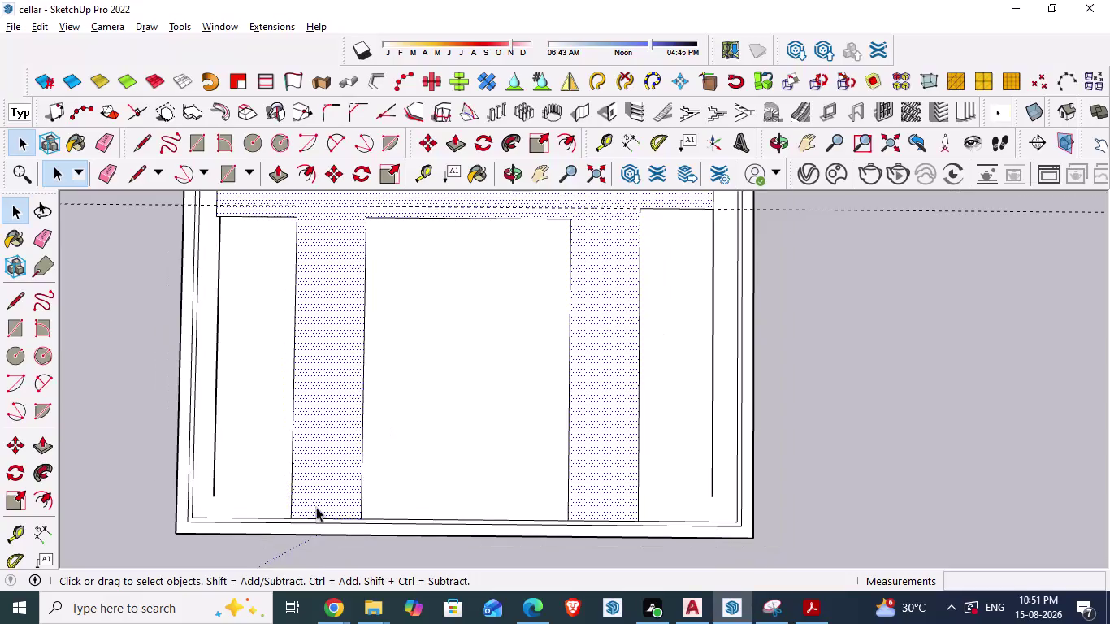
Place a guide 2'3" above the bottom wall edge of the left strip.
scroll(up, 3)
scroll(up, 3)
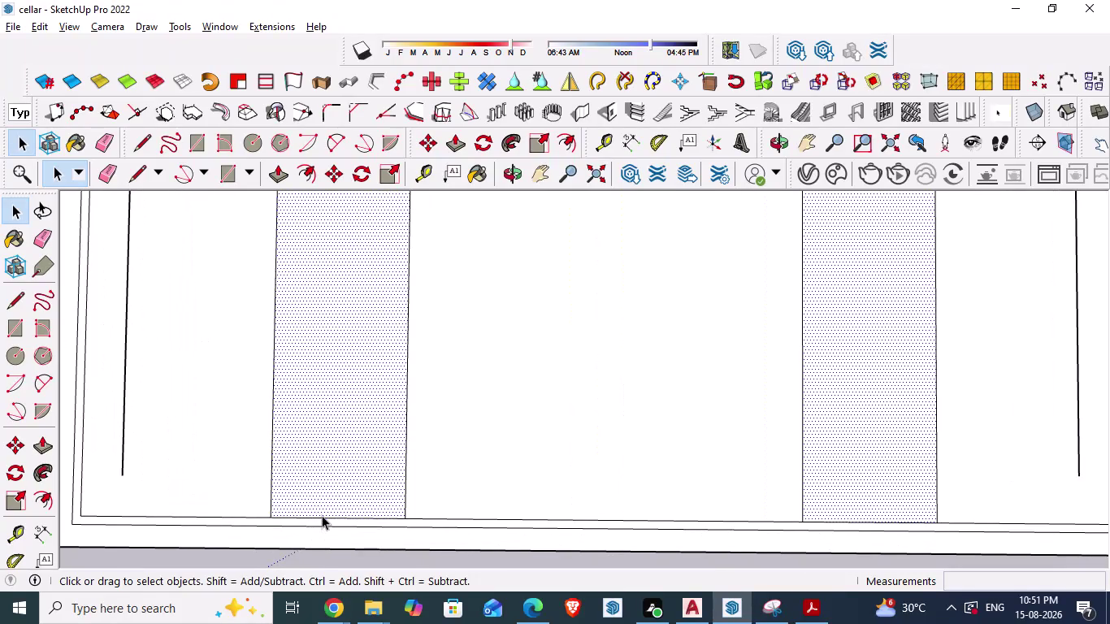
key(t)
click(322, 515)
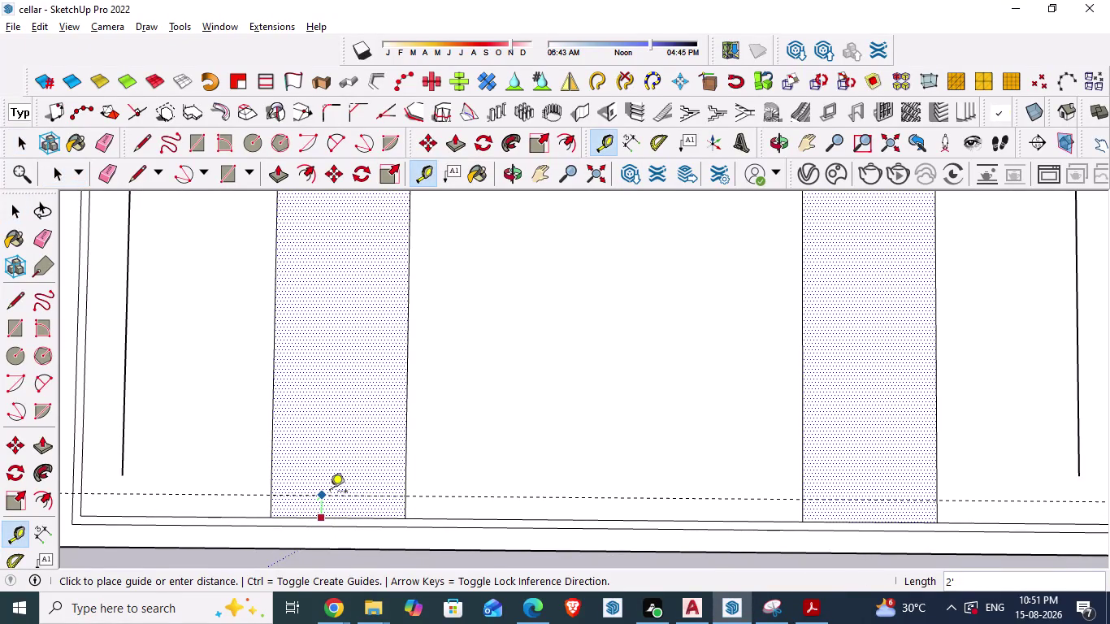
text(2'3)
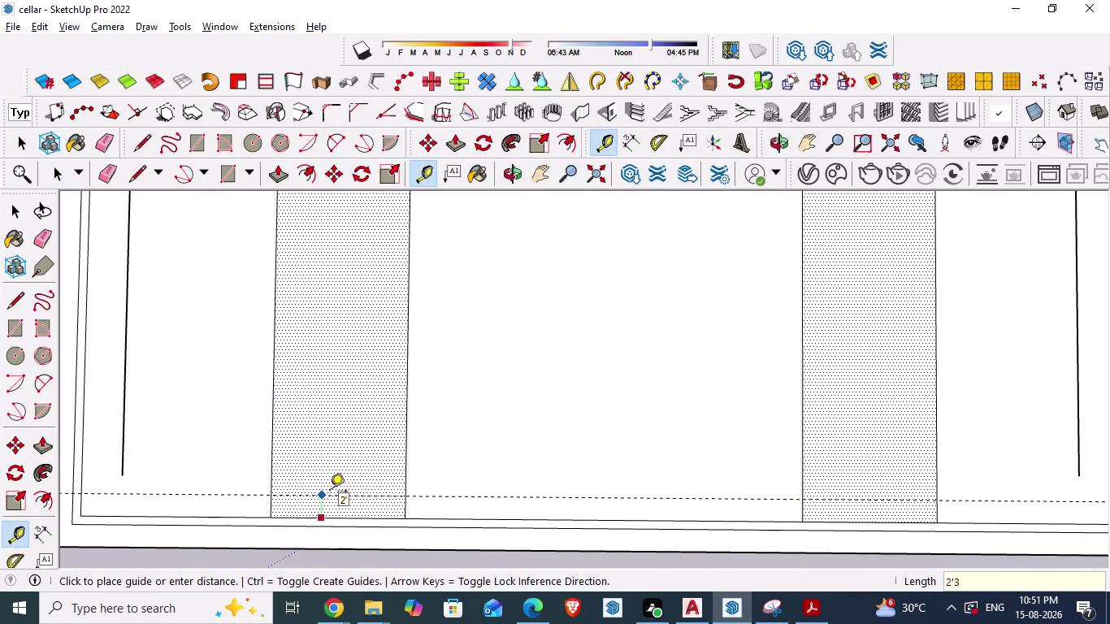
key(shift+quotedbl)
key(Return)
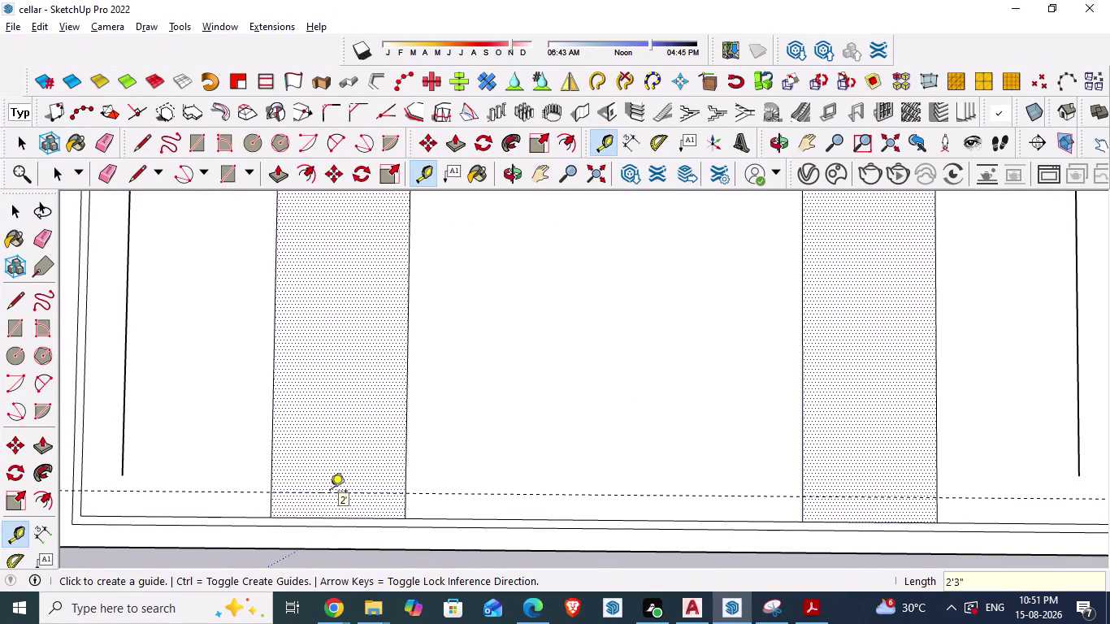
Draw a line across the strip where it meets the new guide.
key(Escape)
key(l)
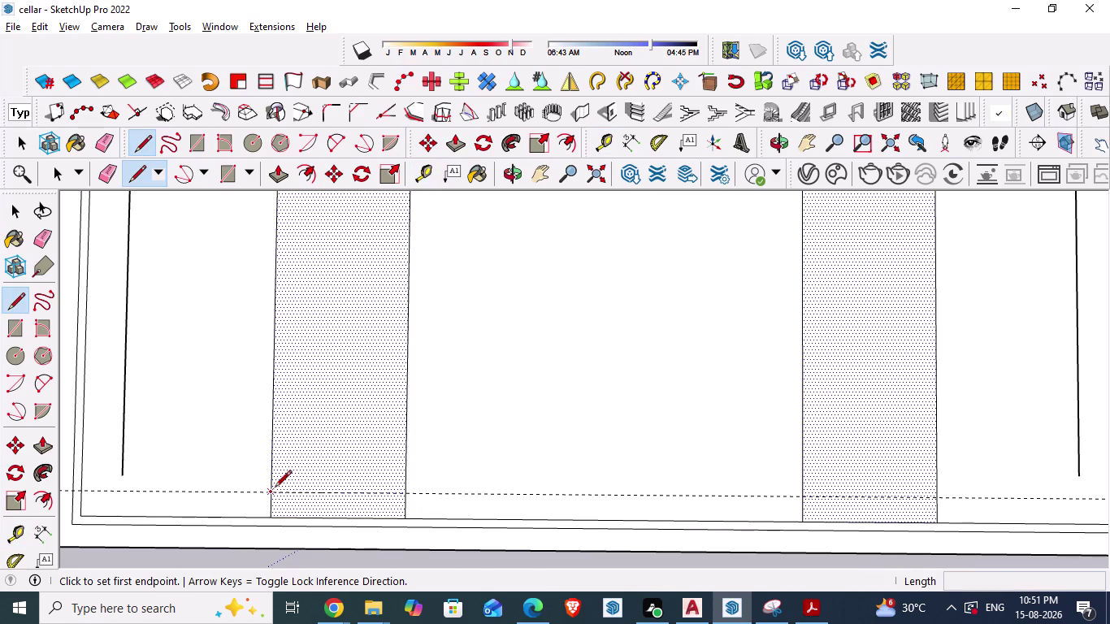
click(271, 490)
click(405, 492)
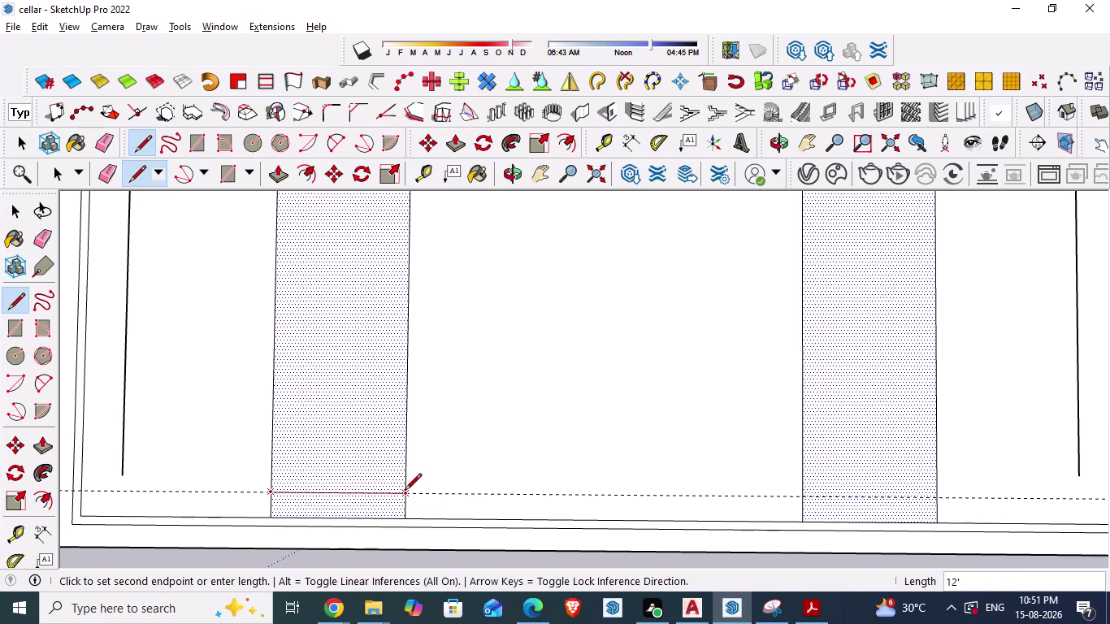
key(Escape)
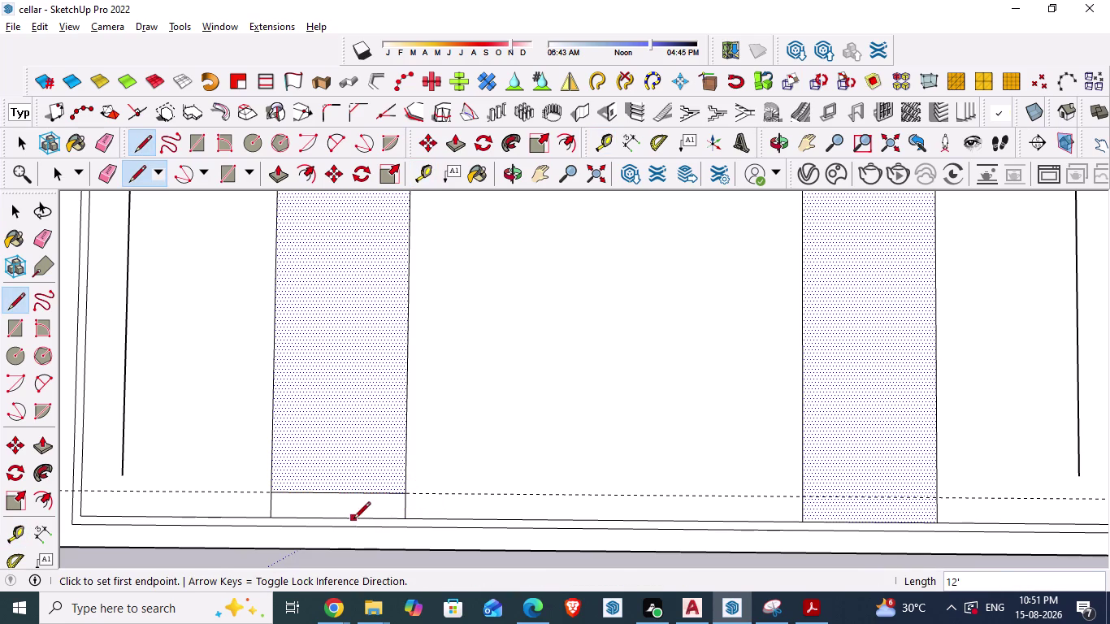
Delete the wall edge and the left and right stubs below the new line.
key(space)
click(350, 518)
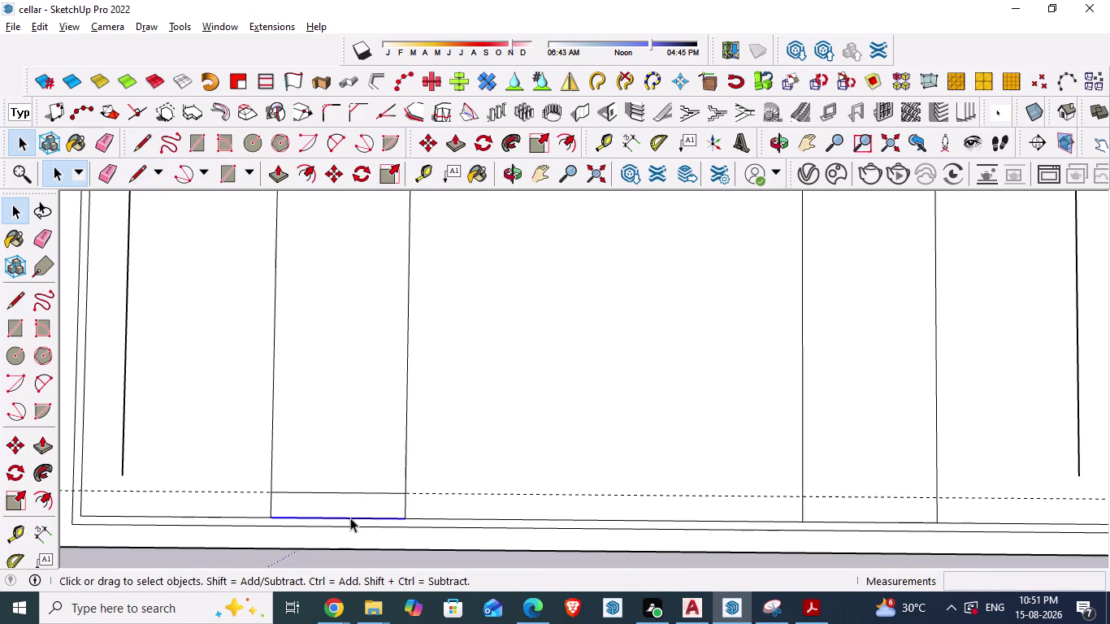
key(Delete)
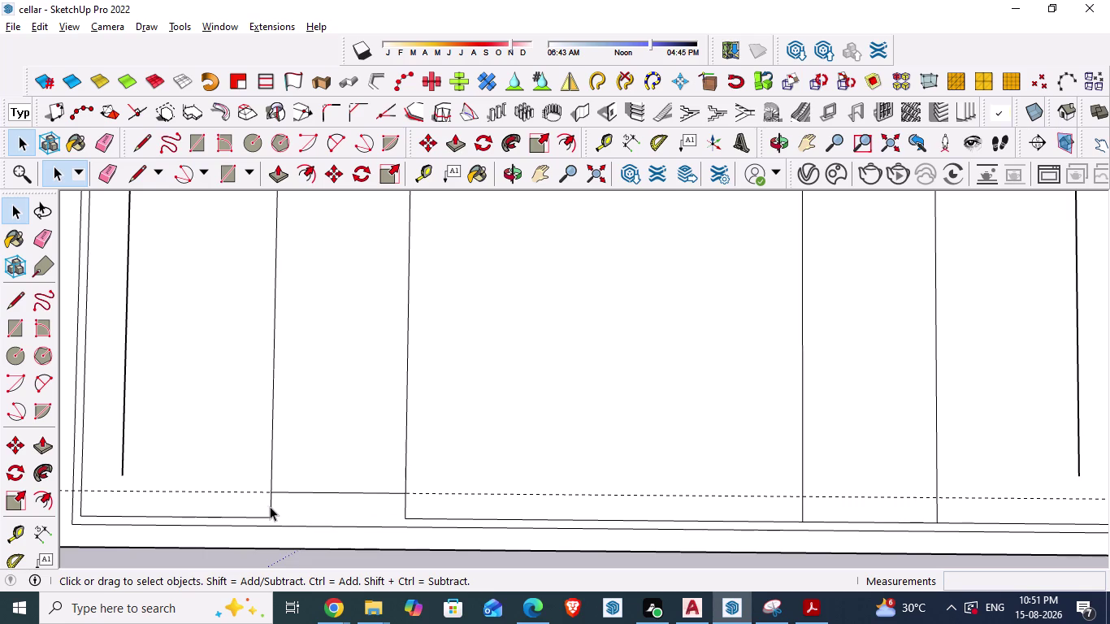
click(270, 506)
key(Delete)
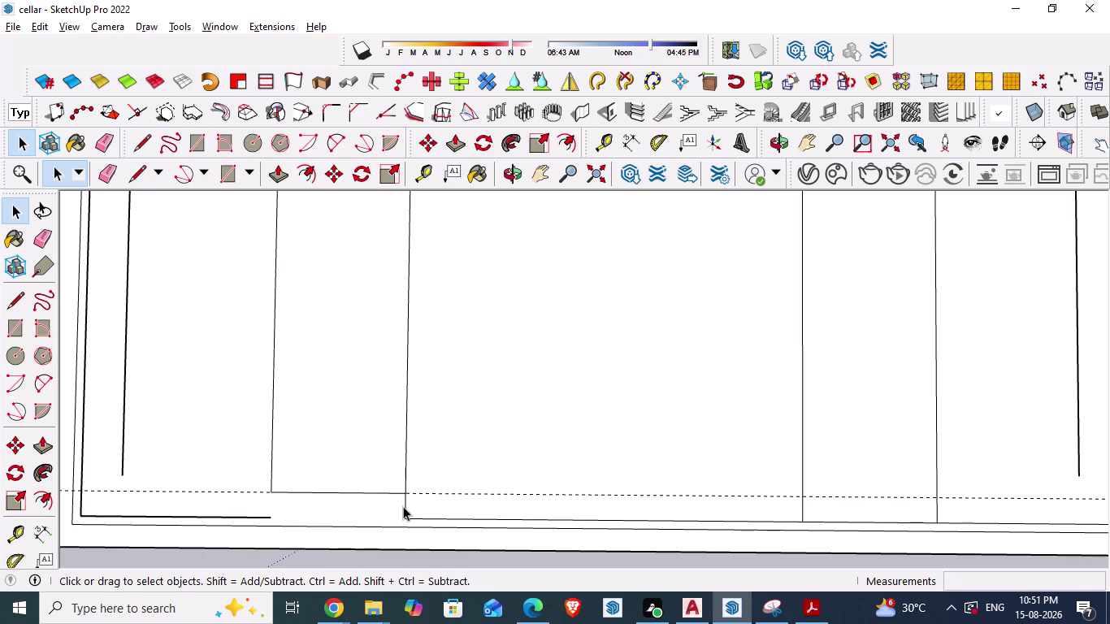
click(403, 505)
key(Delete)
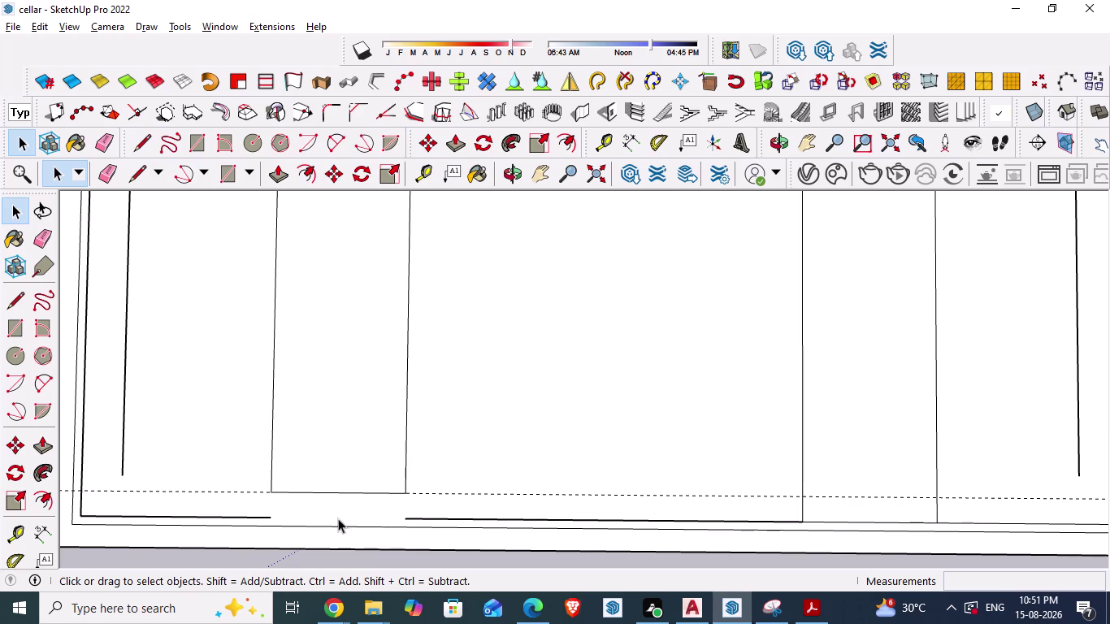
click(256, 516)
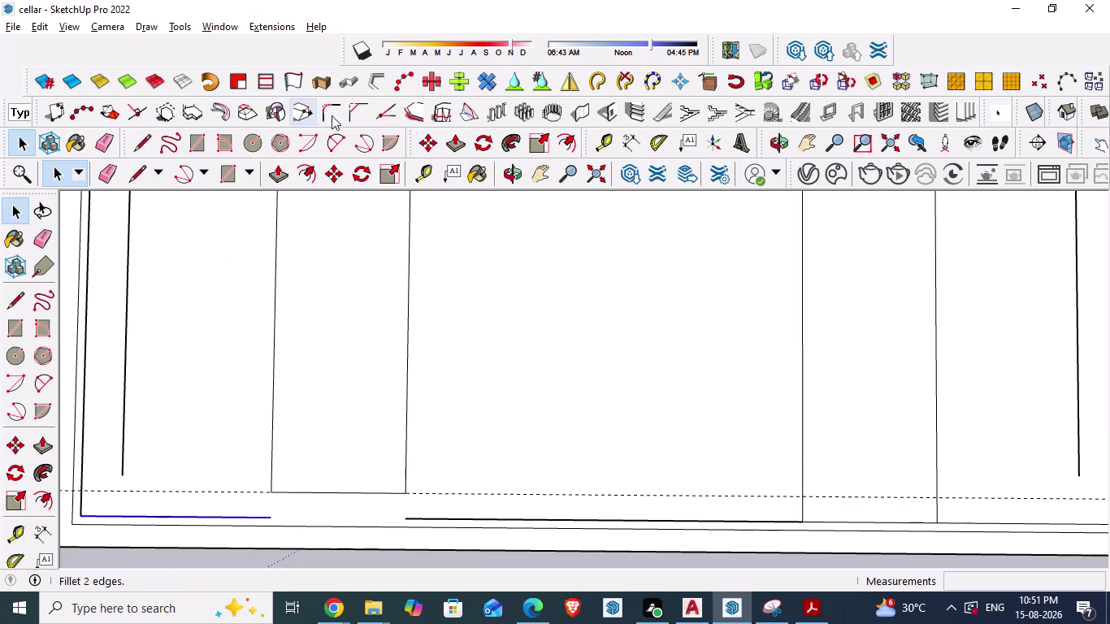
click(381, 109)
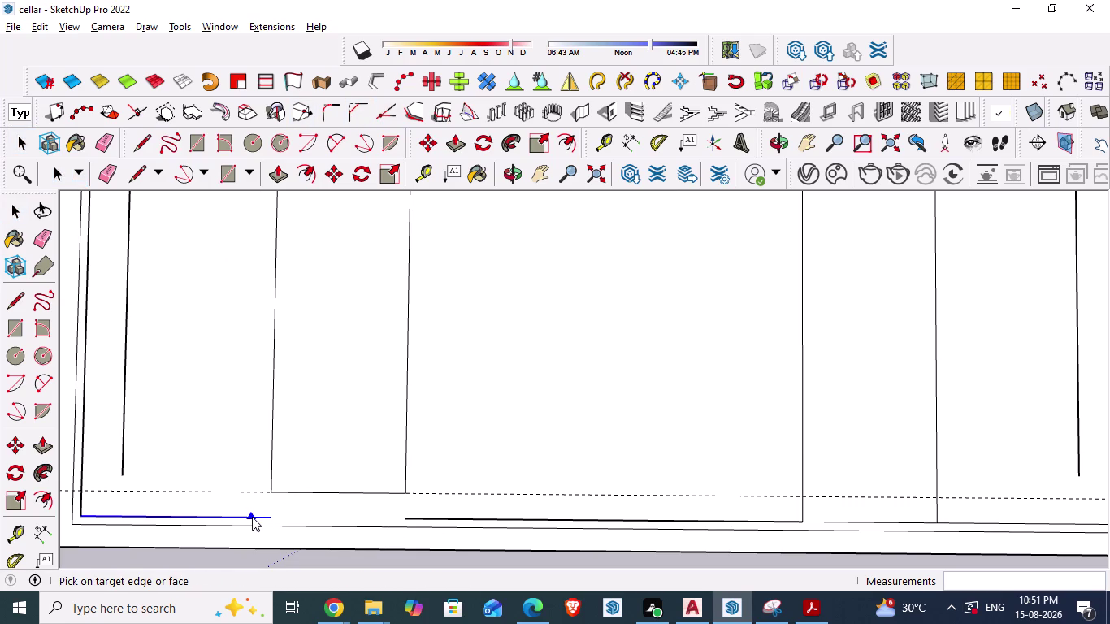
click(252, 517)
click(681, 332)
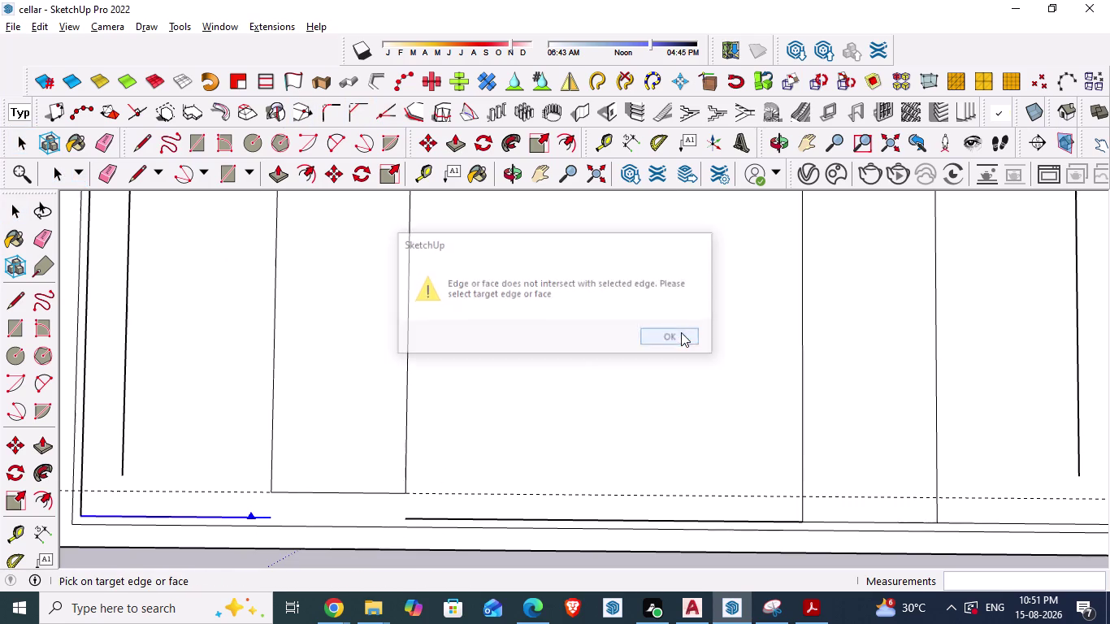
click(439, 521)
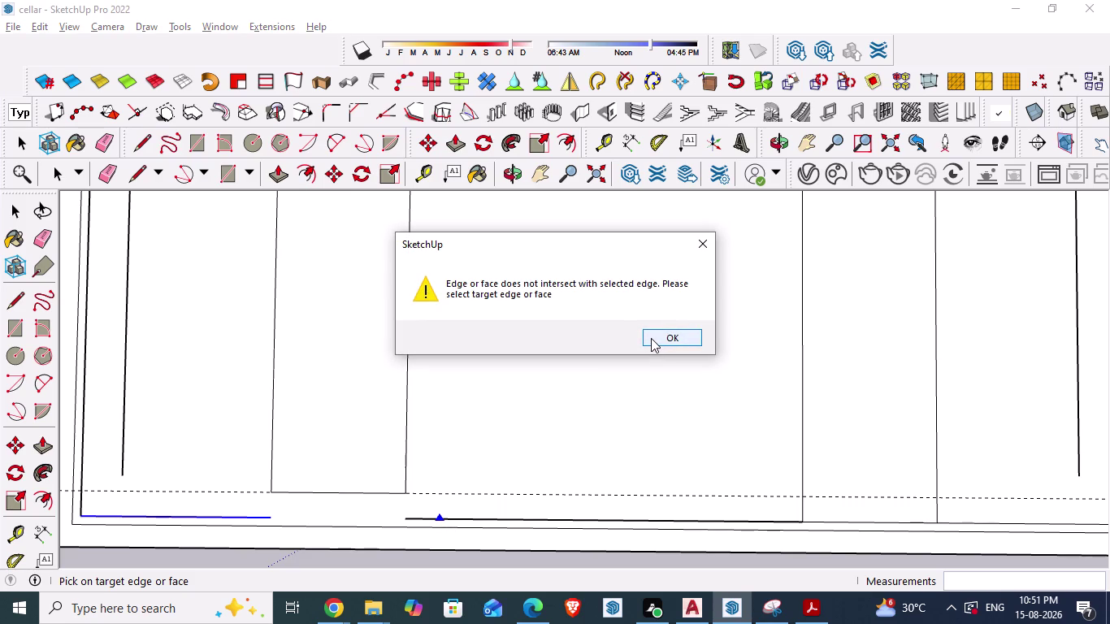
click(651, 338)
click(407, 518)
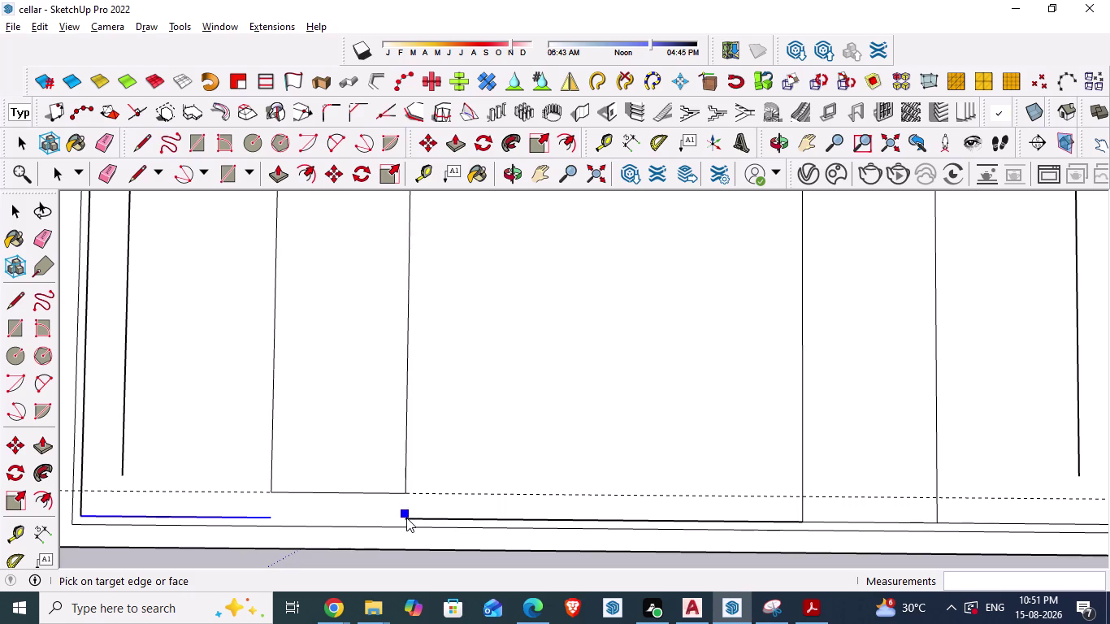
click(671, 334)
click(388, 114)
double_click(388, 115)
click(274, 515)
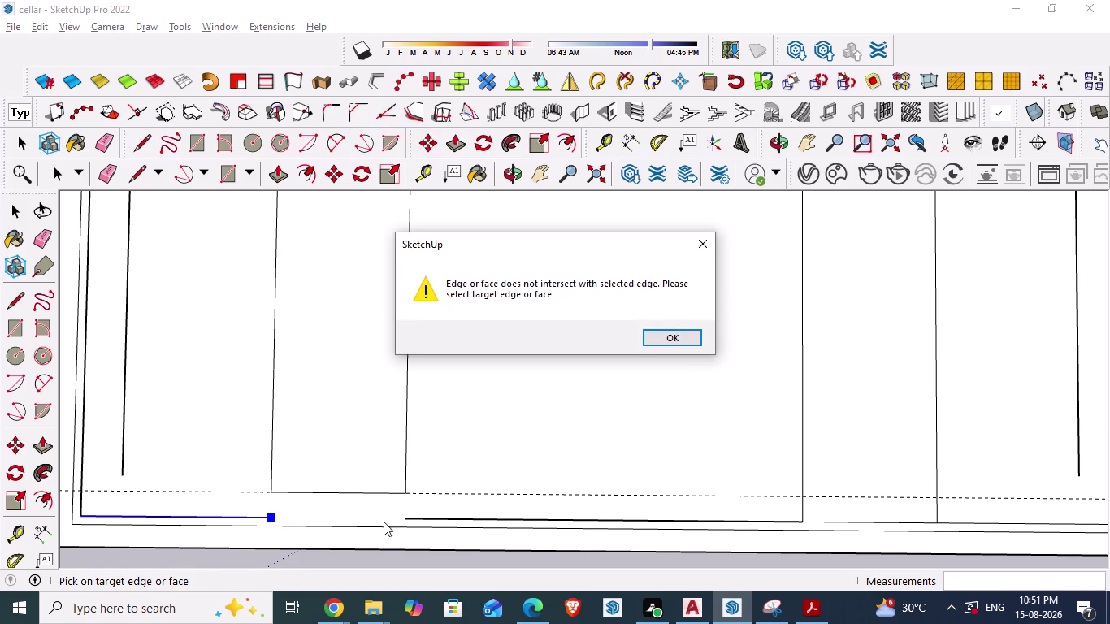
click(655, 343)
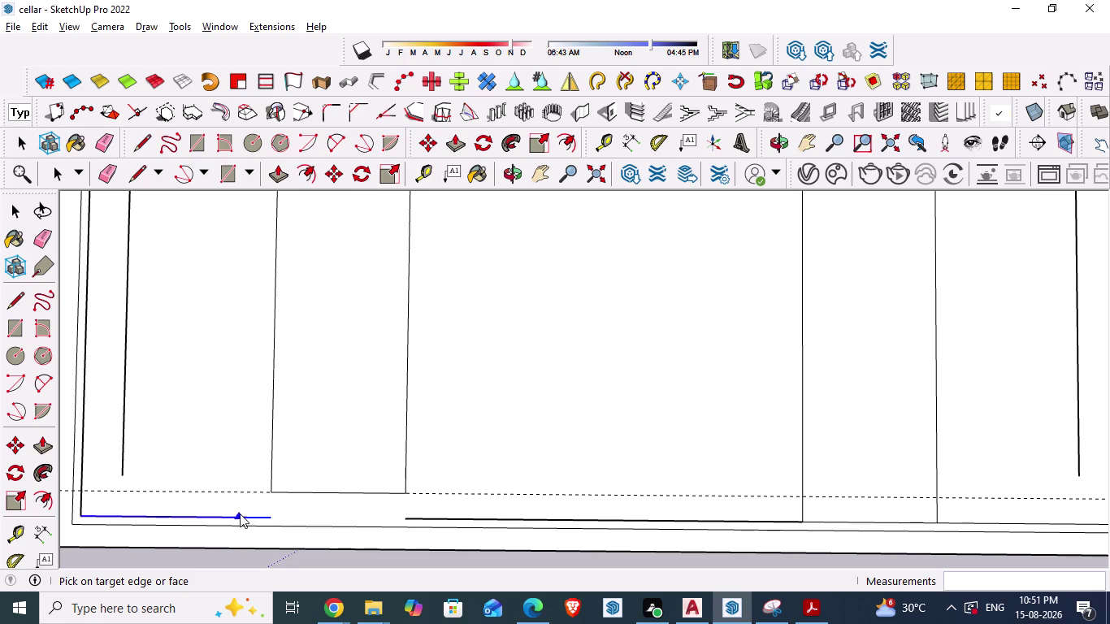
click(210, 515)
click(668, 335)
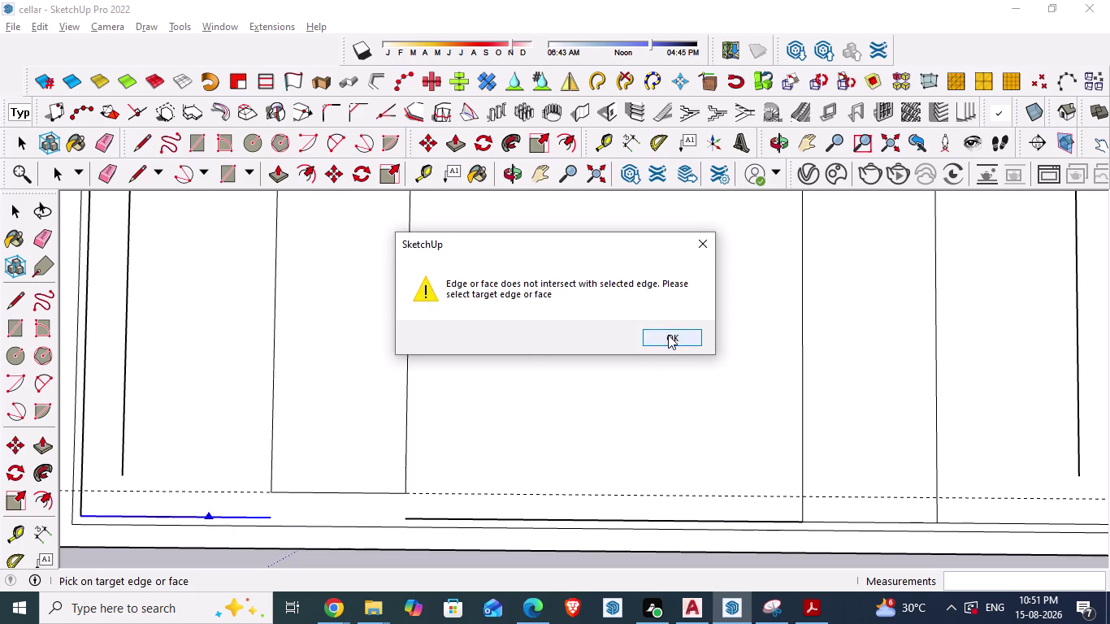
click(155, 516)
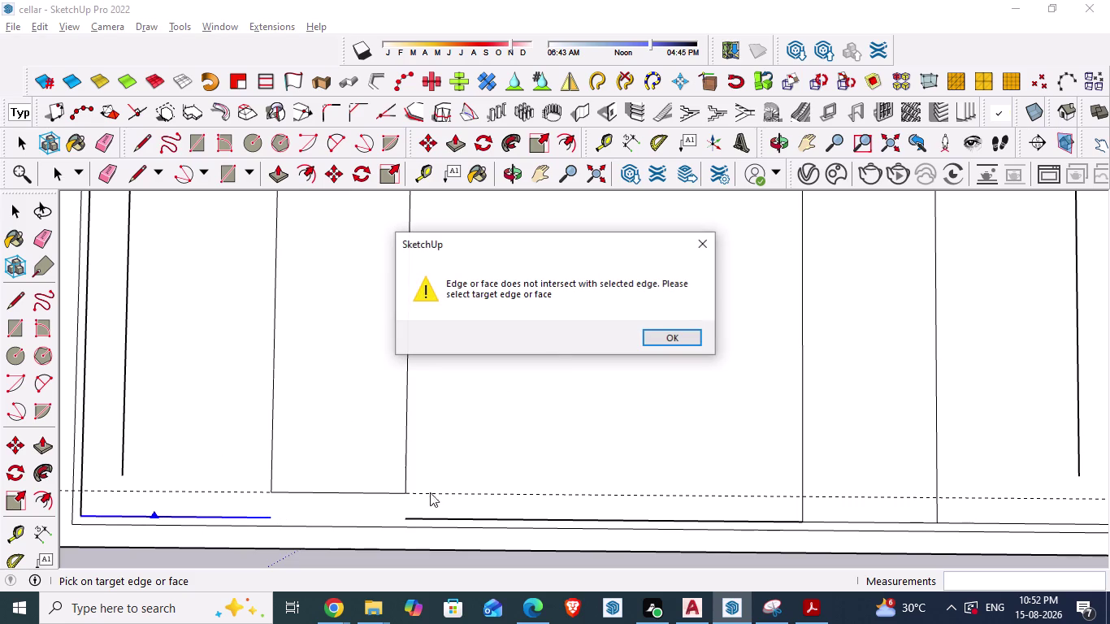
click(672, 347)
click(669, 341)
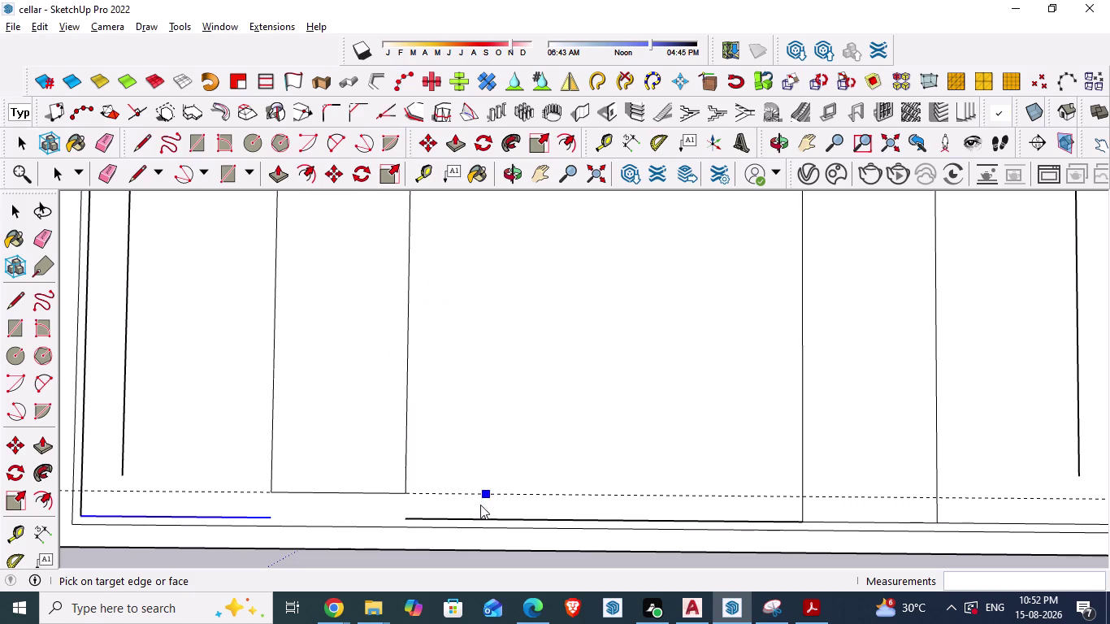
drag(467, 524, 457, 525)
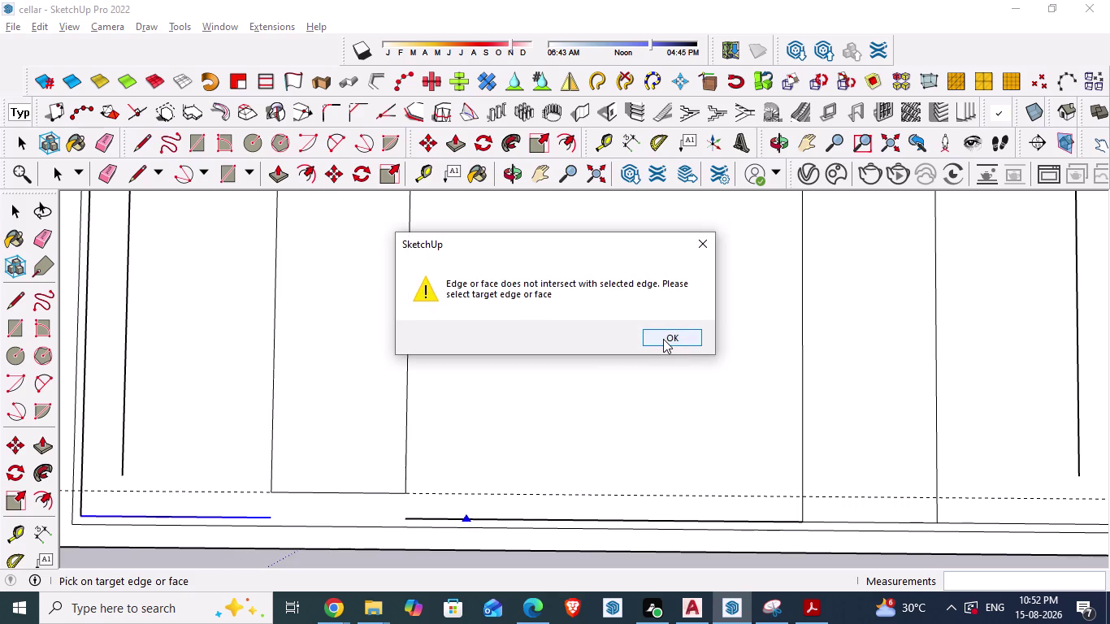
click(664, 339)
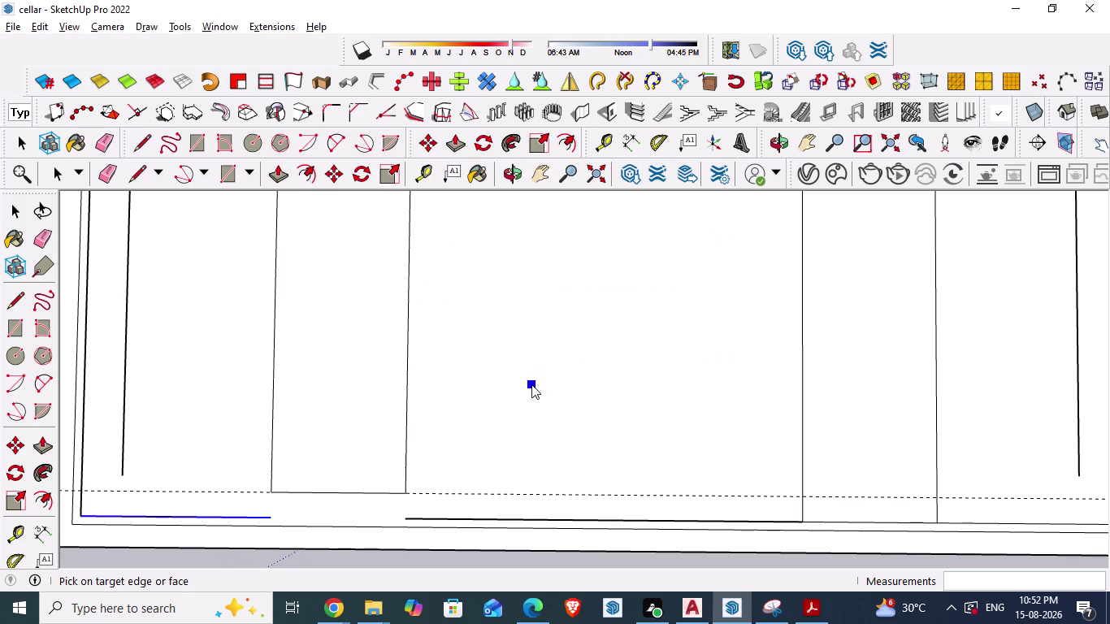
key(ctrl+s)
scroll(down, 3)
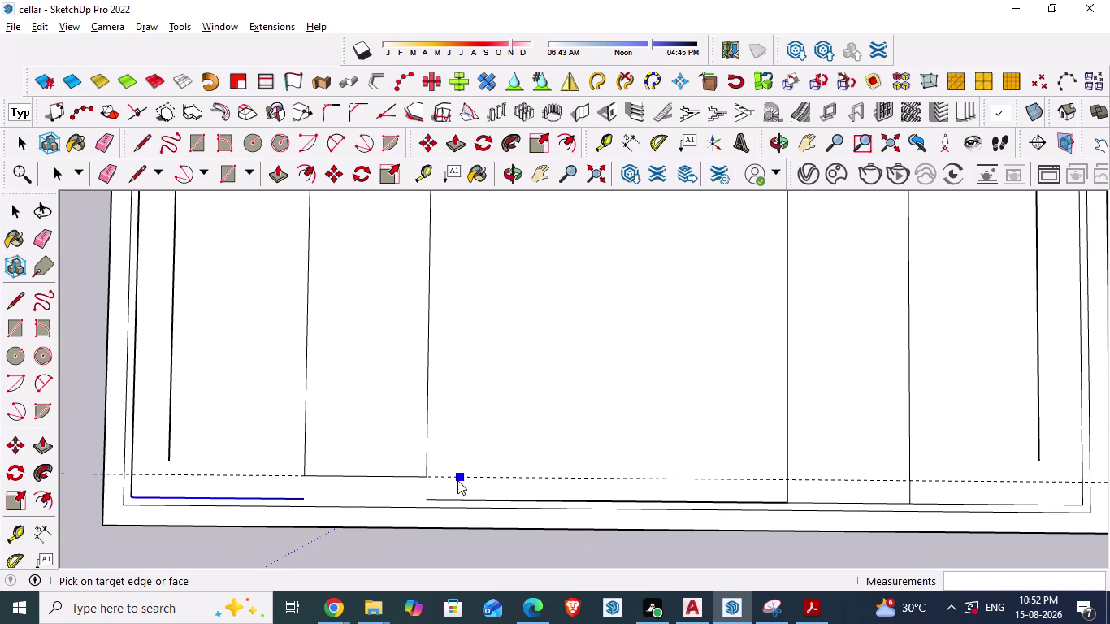
Draw a line closing the wall gap and save the model.
key(Escape)
key(l)
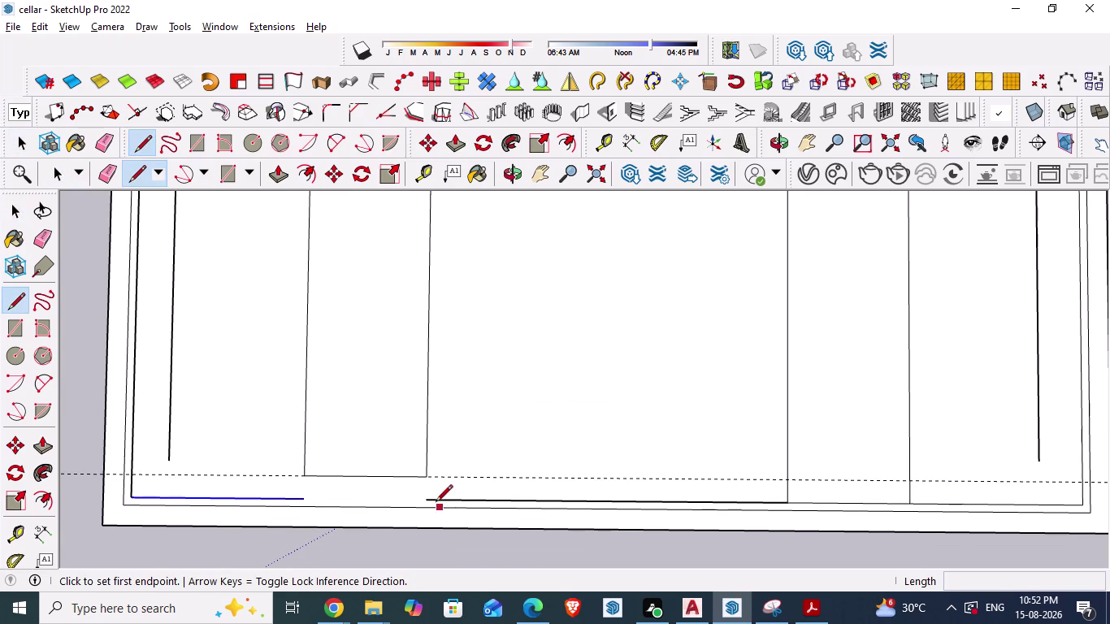
click(427, 498)
click(306, 490)
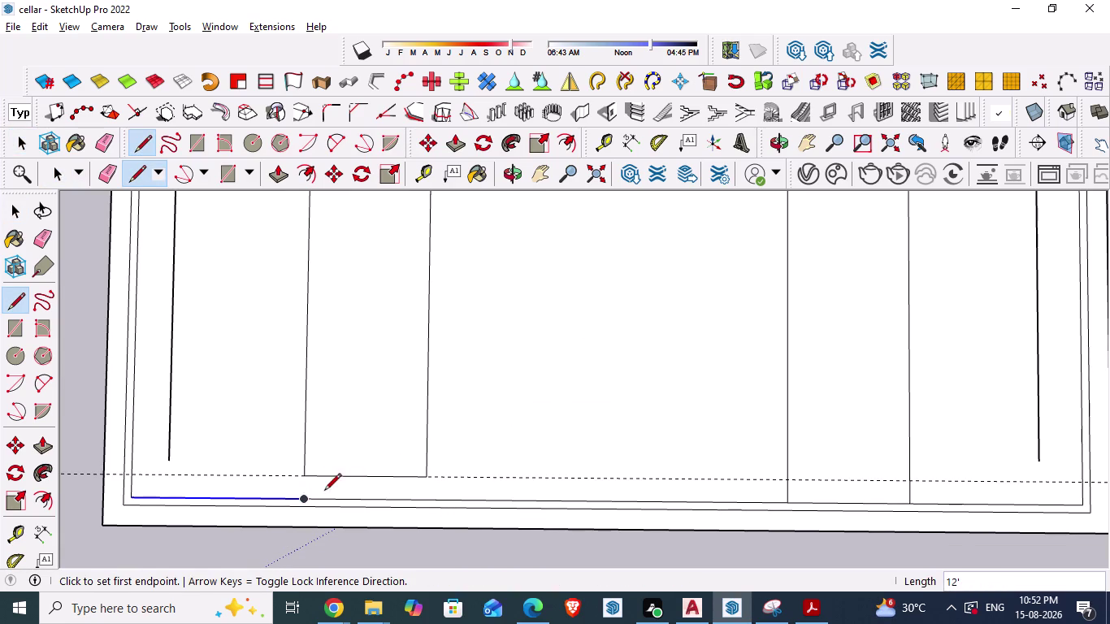
key(Escape)
scroll(up, 3)
scroll(up, 3)
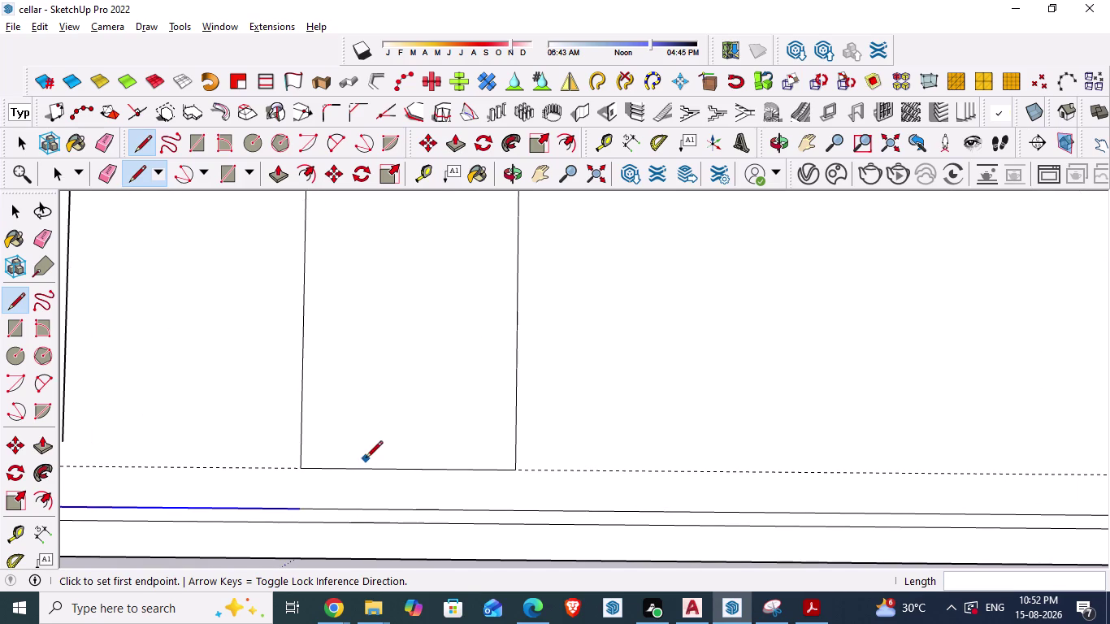
scroll(down, 3)
scroll(down, 3)
key(Escape)
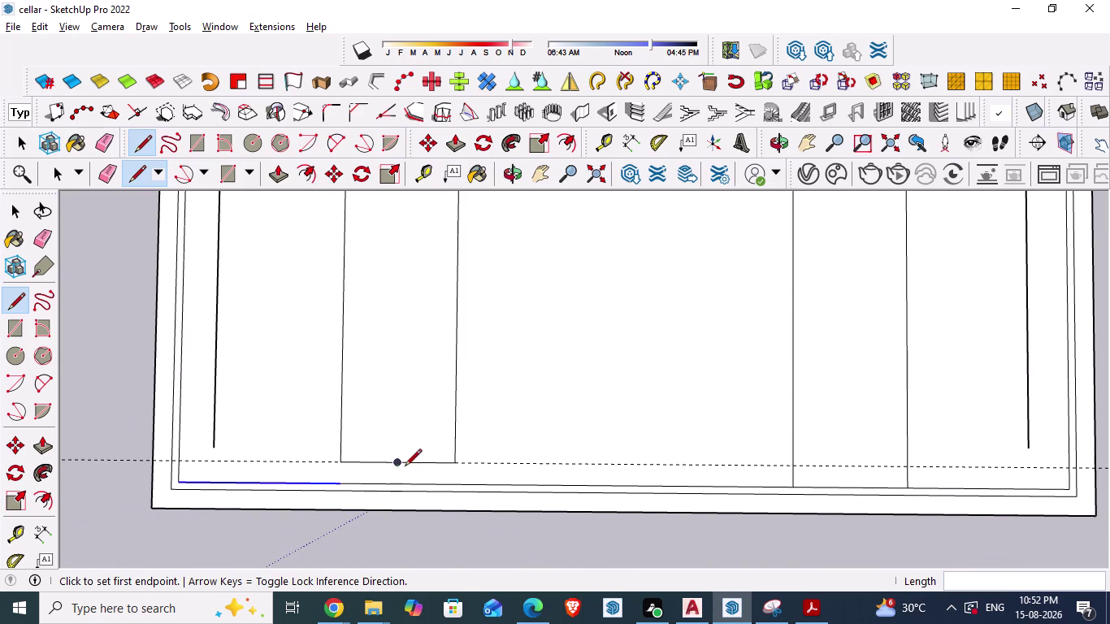
key(ctrl+s)
Erase an edge on the left of the model and bring up the AutoCAD plan.
scroll(down, 3)
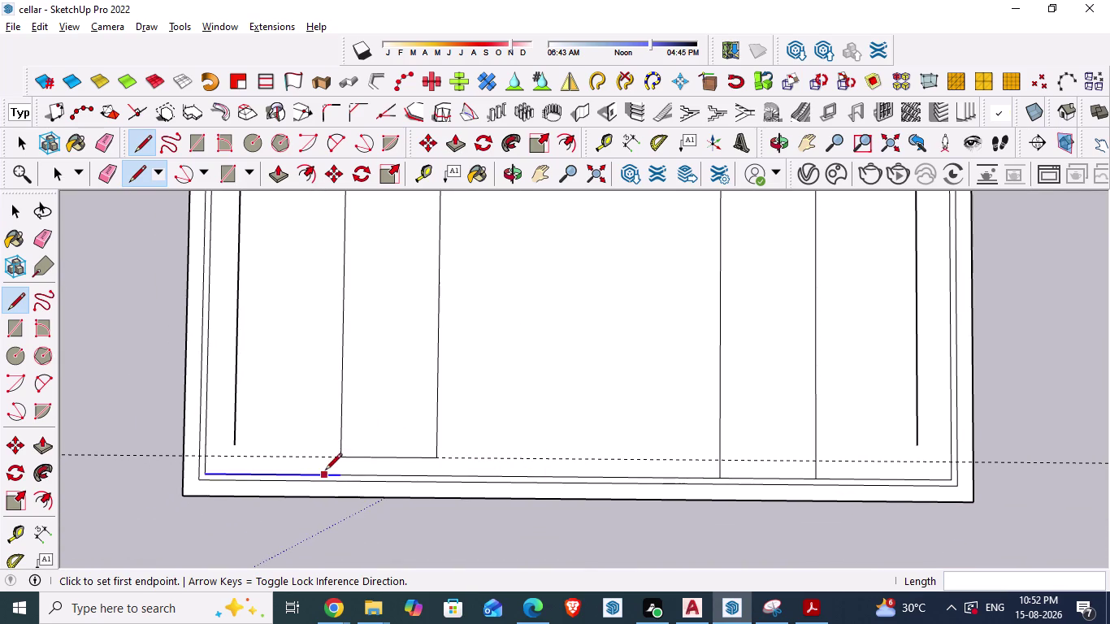
key(Escape)
key(e)
drag(153, 446, 149, 471)
scroll(down, 3)
key(alt+Tab)
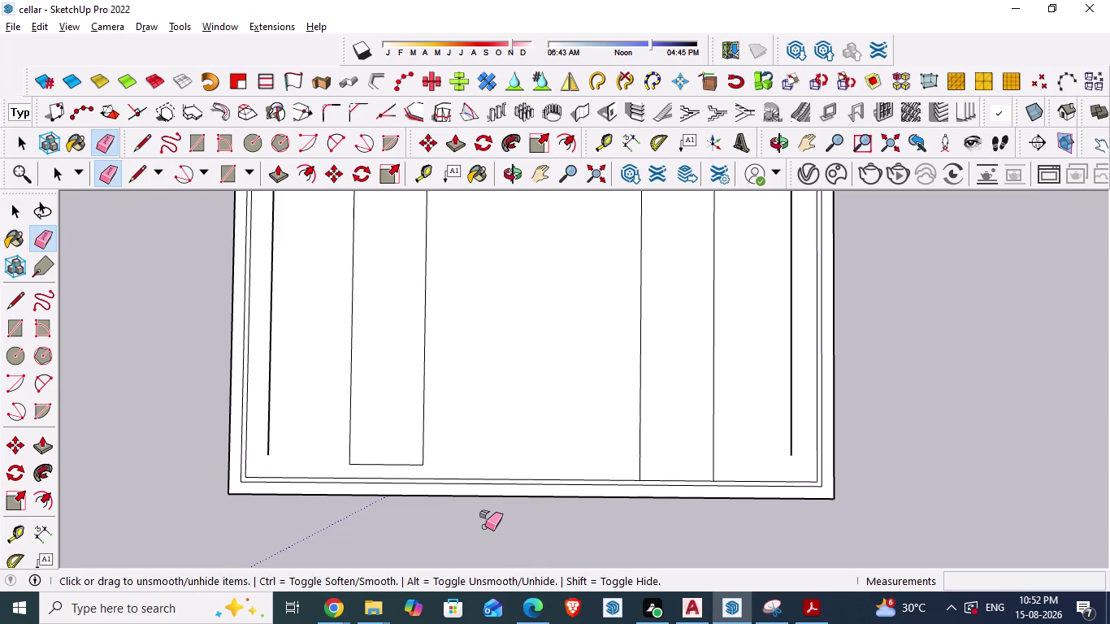
scroll(down, 3)
scroll(down, 3)
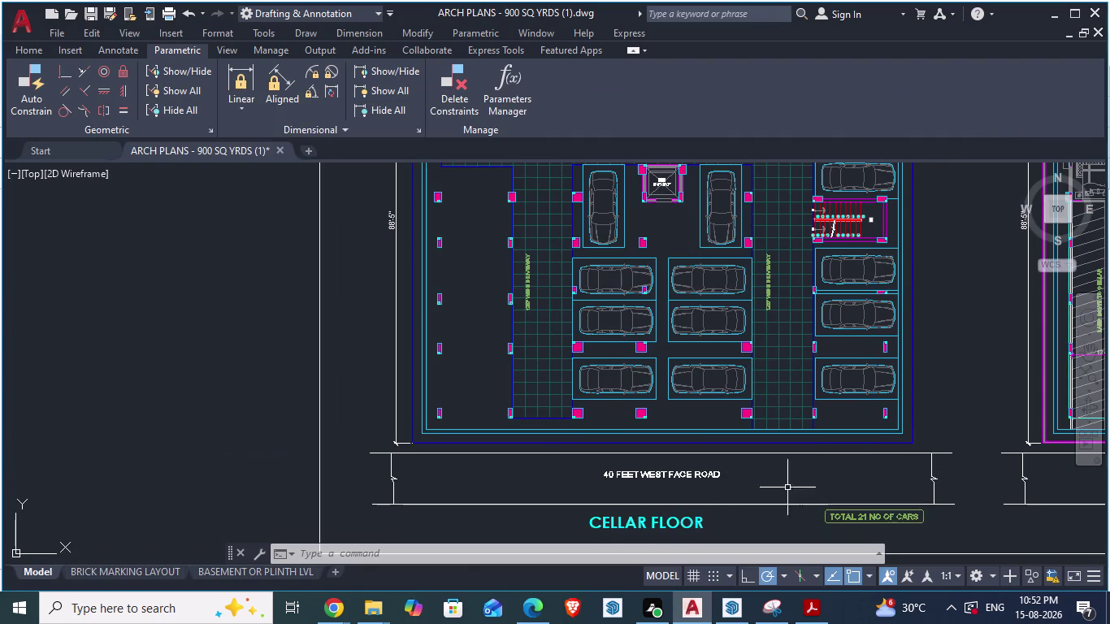
Zoom the AutoCAD plan in on the lift area.
scroll(down, 3)
scroll(up, 3)
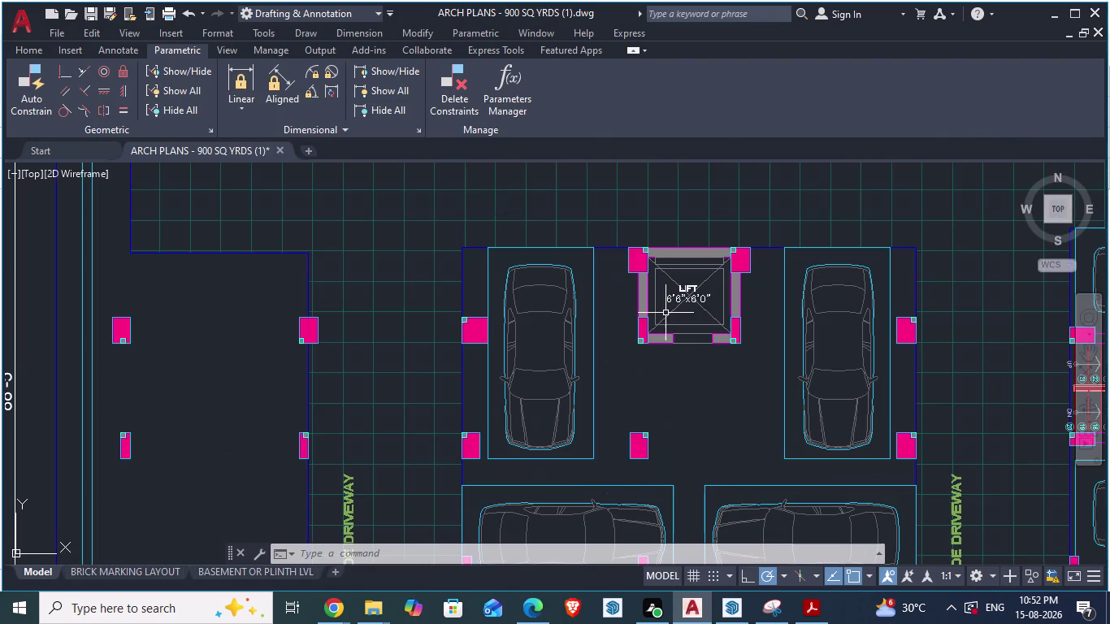
scroll(up, 3)
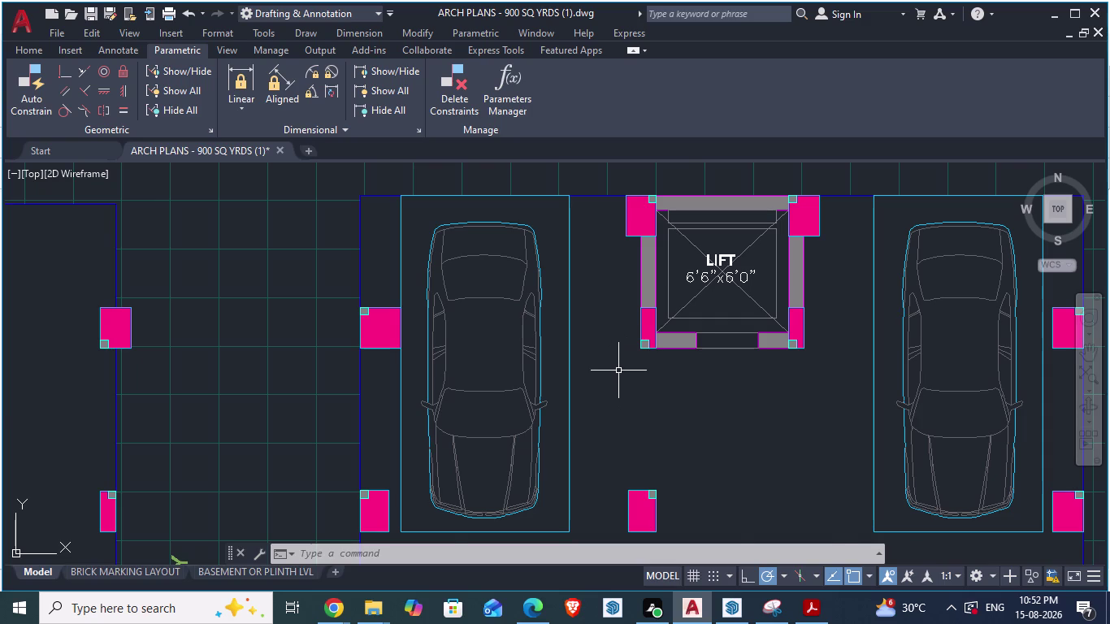
scroll(down, 3)
scroll(down, 3)
scroll(down, 3)
scroll(up, 3)
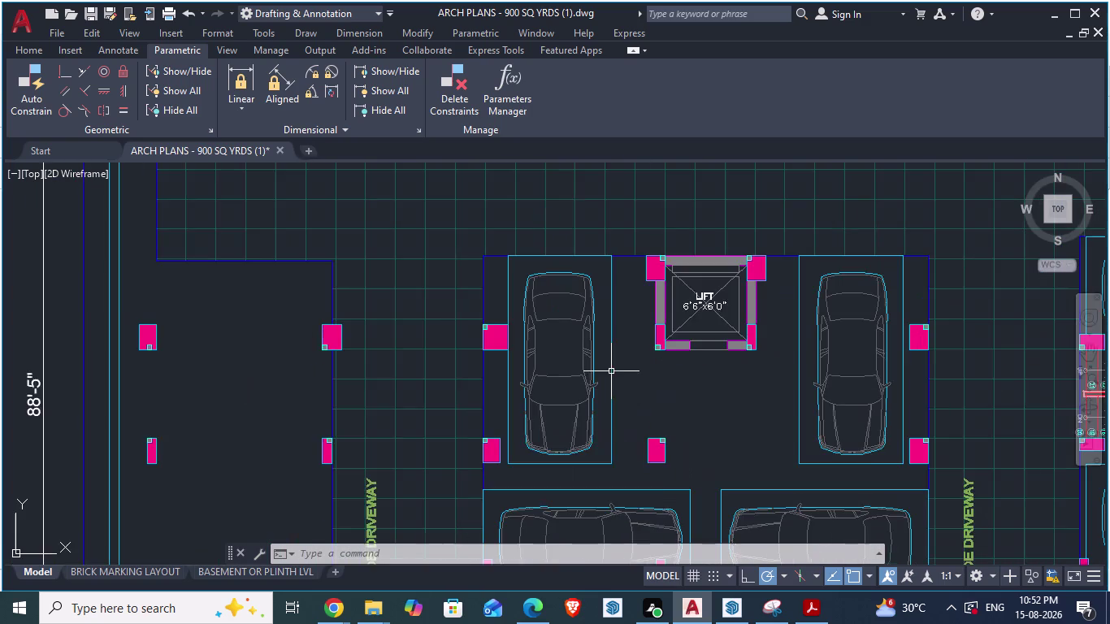
scroll(up, 3)
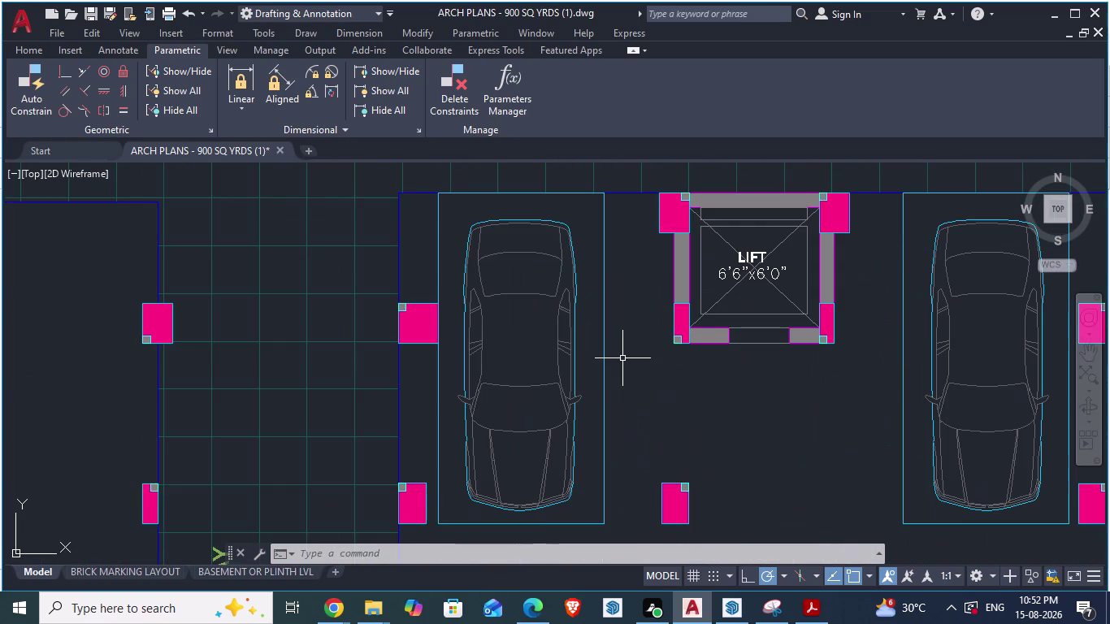
Start an aligned dimension from the top-left wall corner, then return to SketchUp.
text(da)
key(Return)
click(404, 191)
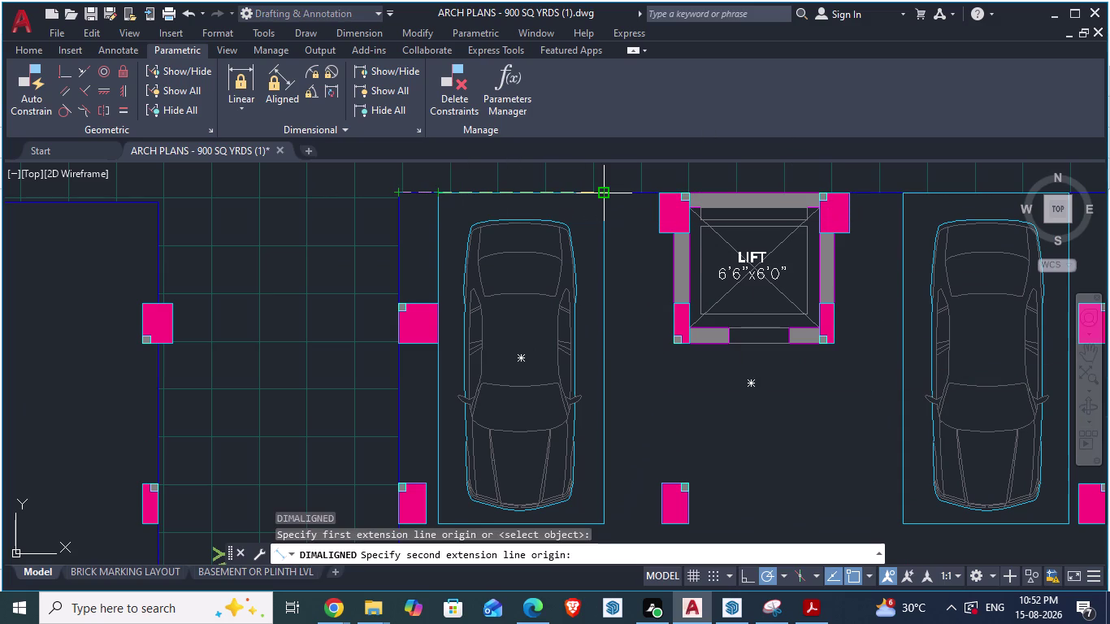
key(alt+Tab)
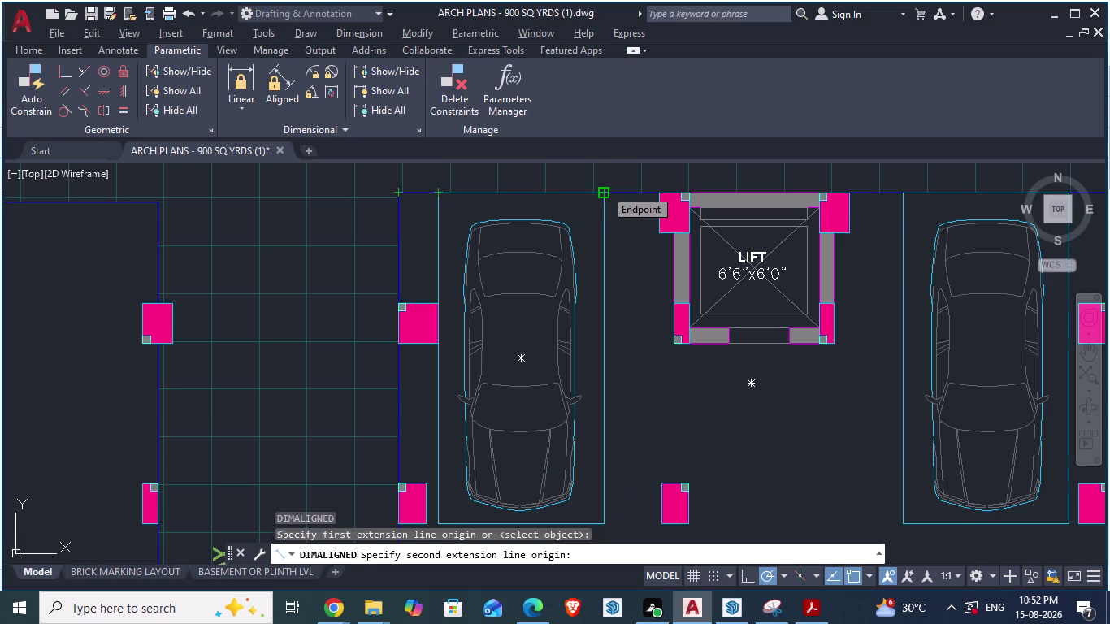
scroll(down, 3)
Place a vertical guide 2' from the central bay's left edge.
key(Escape)
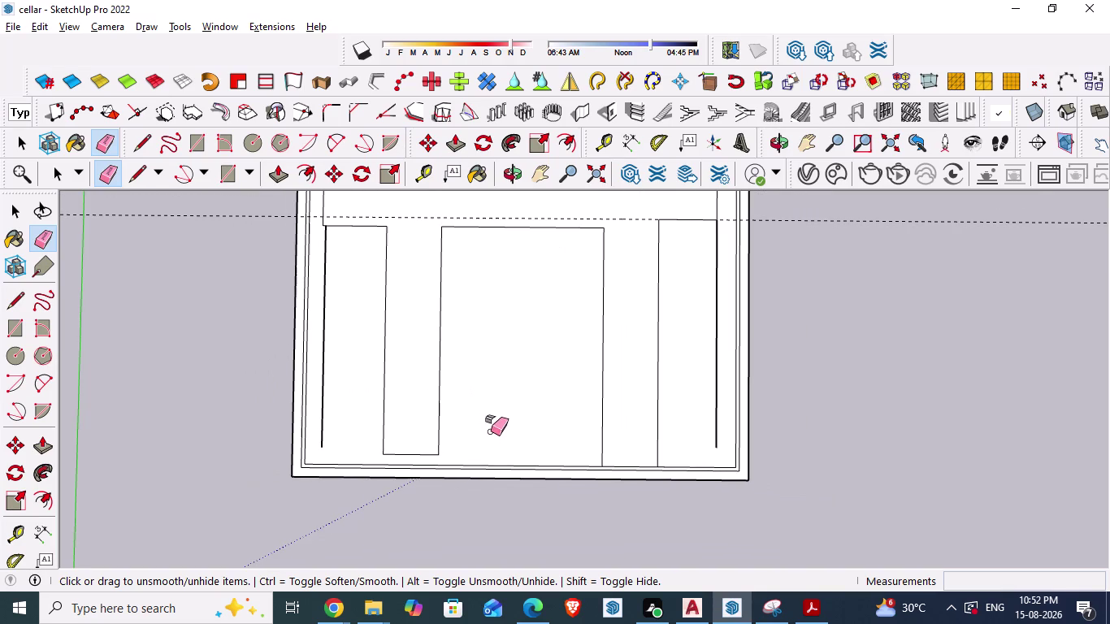
key(t)
key(Return)
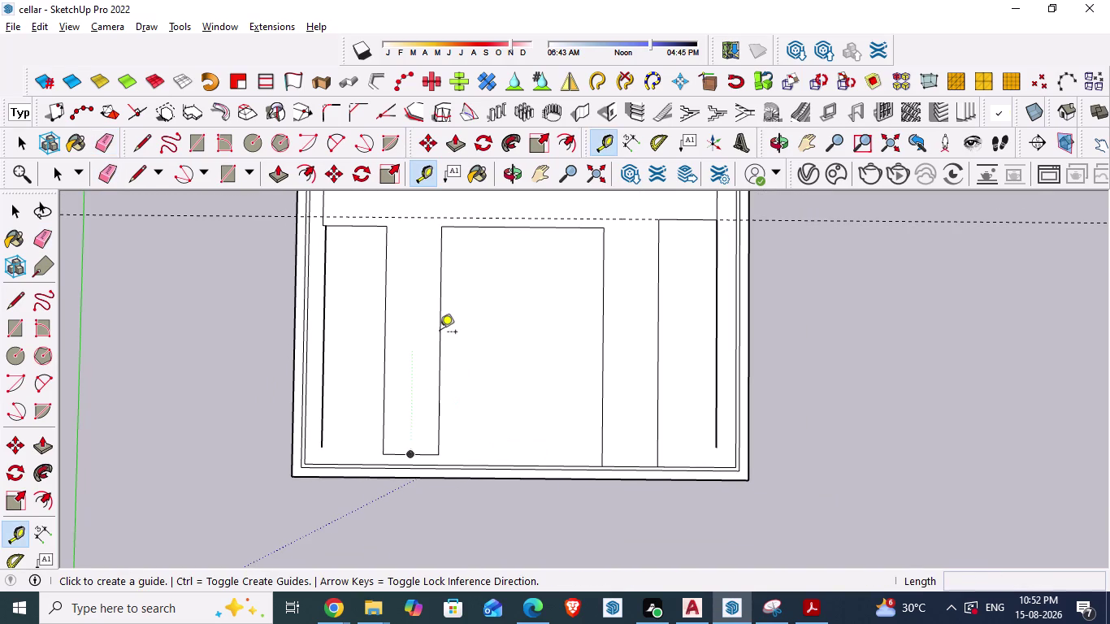
click(443, 306)
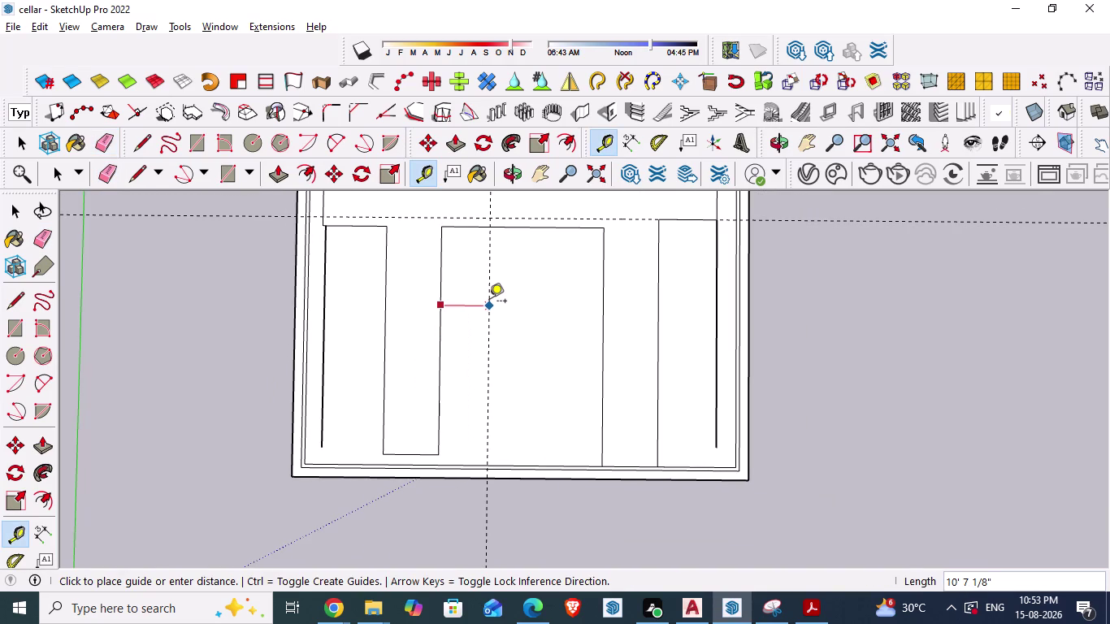
key(2)
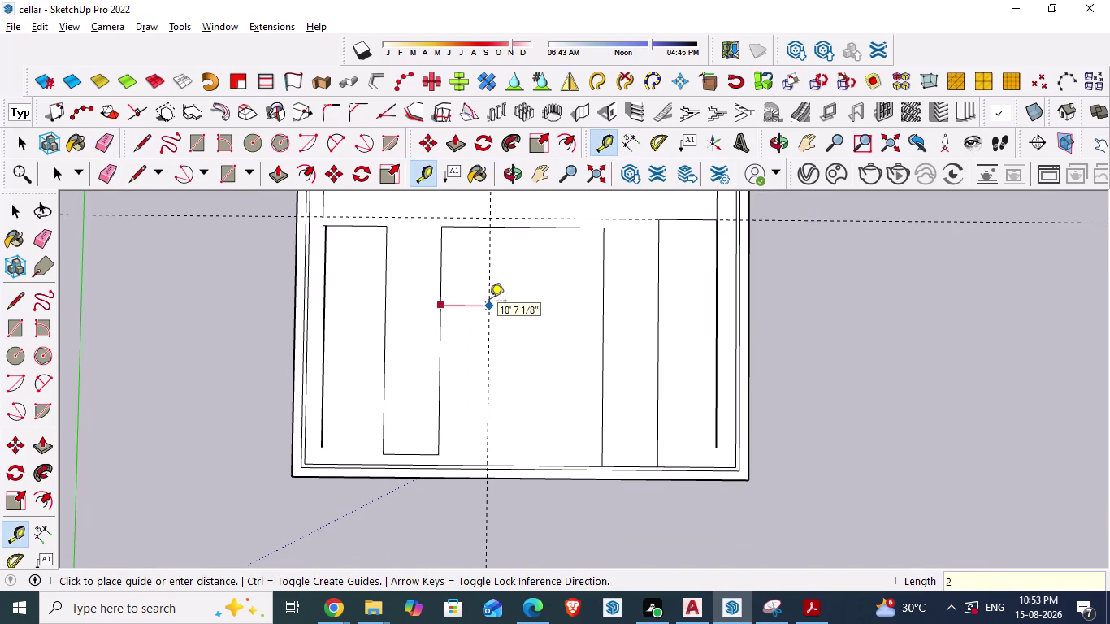
key(apostrophe)
key(Return)
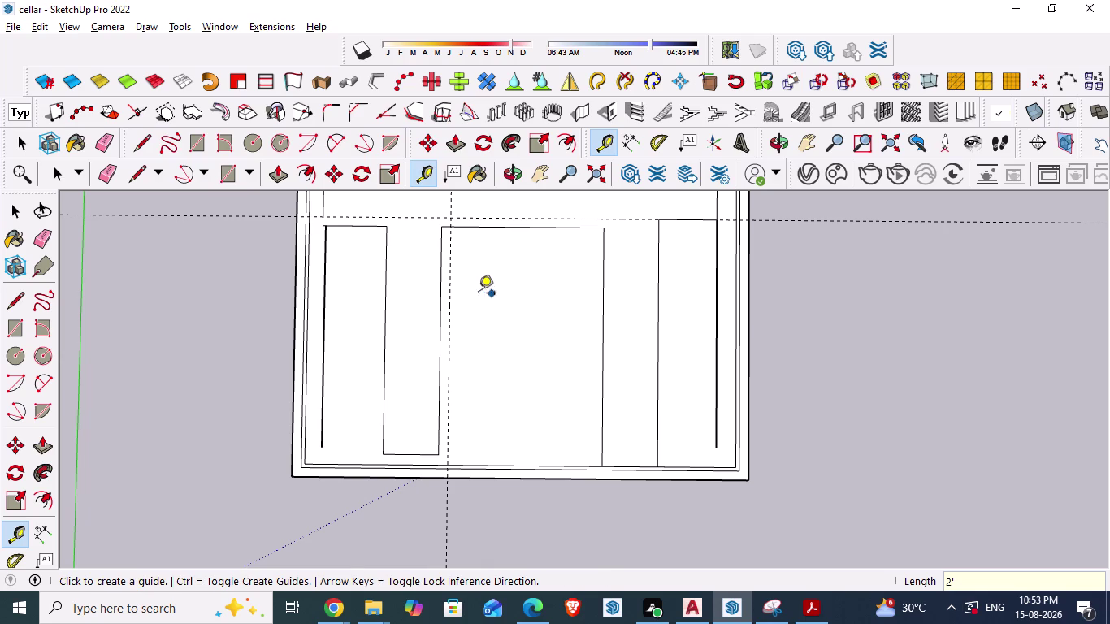
Add a second guide 10'3" from the bay's left edge, then switch to AutoCAD.
click(440, 289)
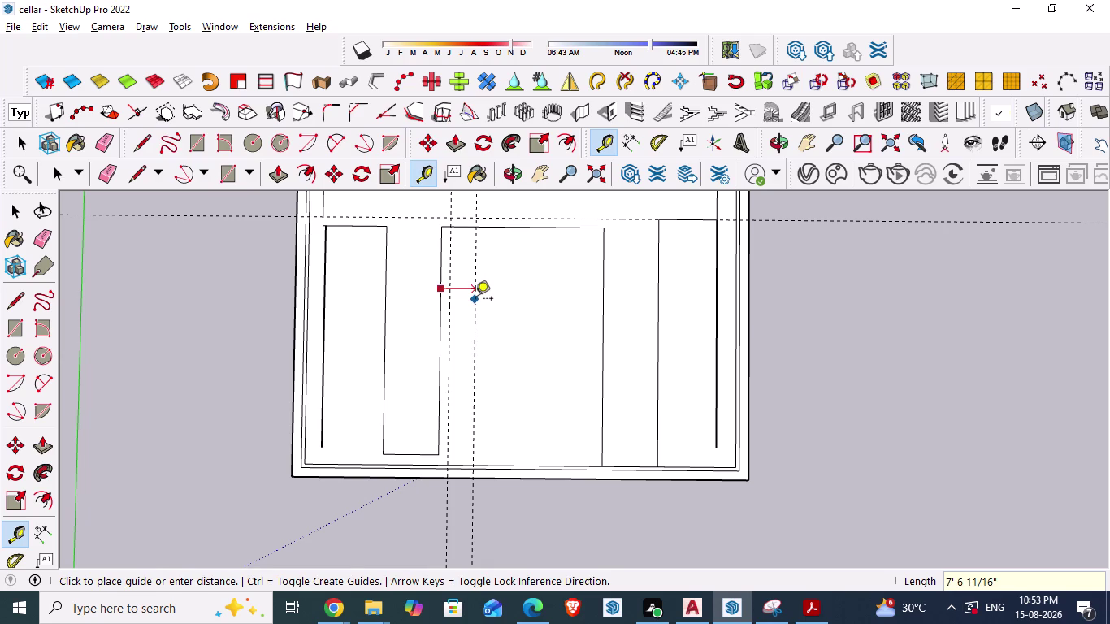
text(10'3)
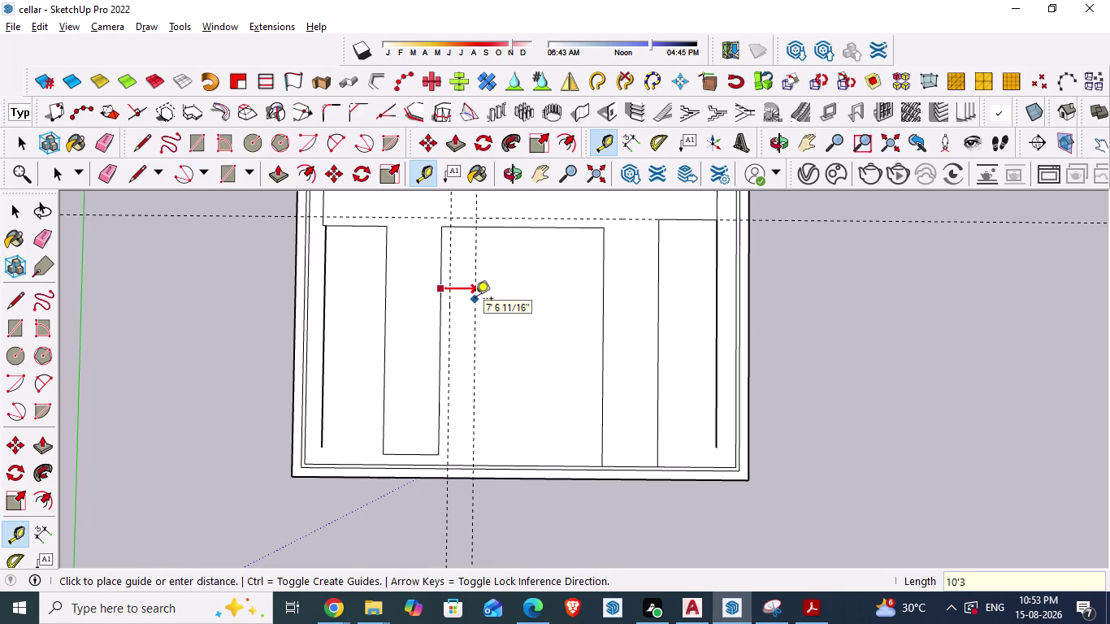
text(")
key(Return)
key(alt+Tab)
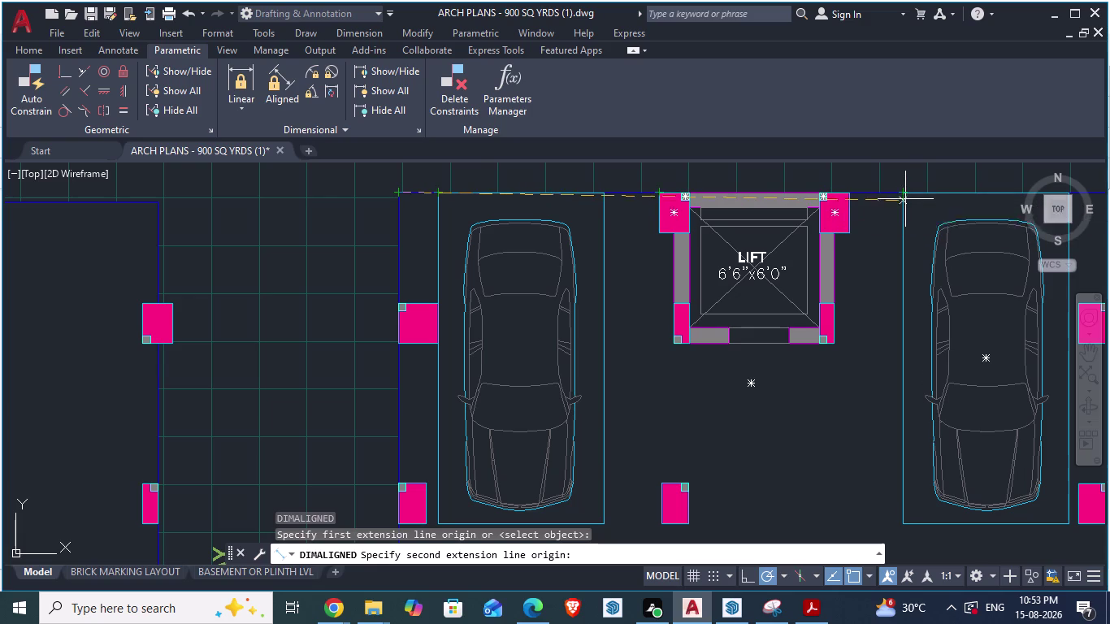
Check the 18'-10" distance to the lift corner in AutoCAD, then return to SketchUp.
key(alt+Tab)
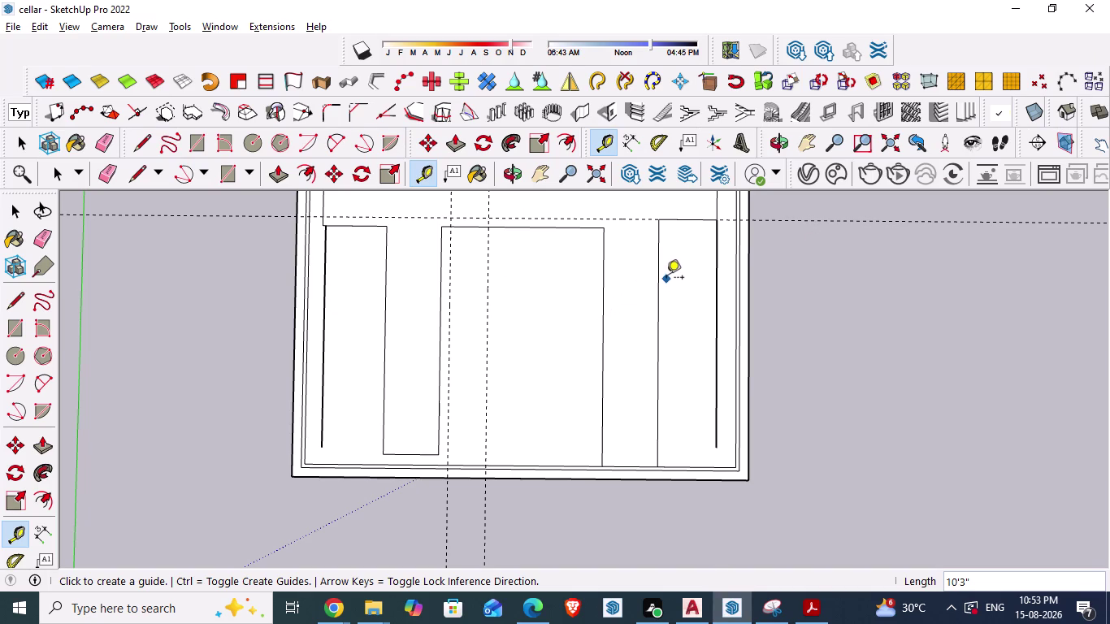
key(alt+Tab)
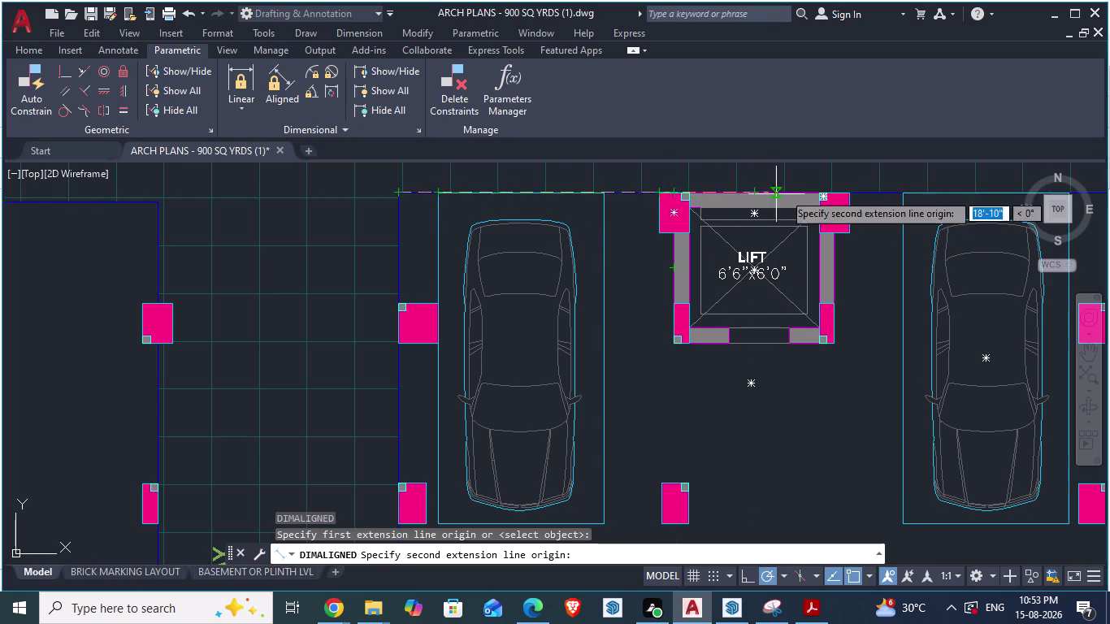
scroll(up, 3)
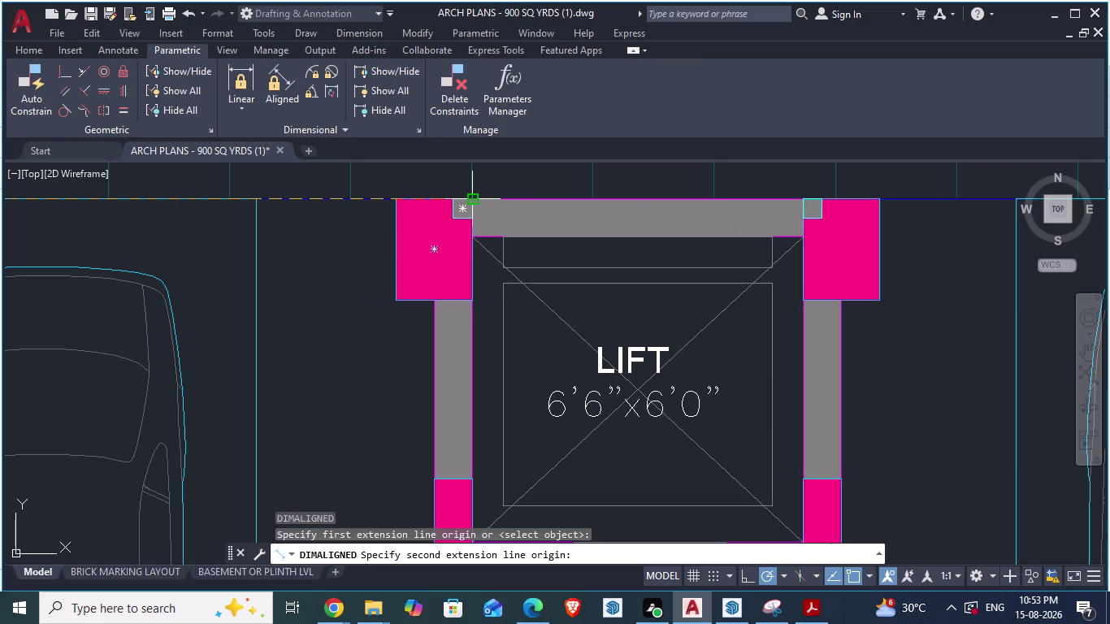
key(alt+Tab)
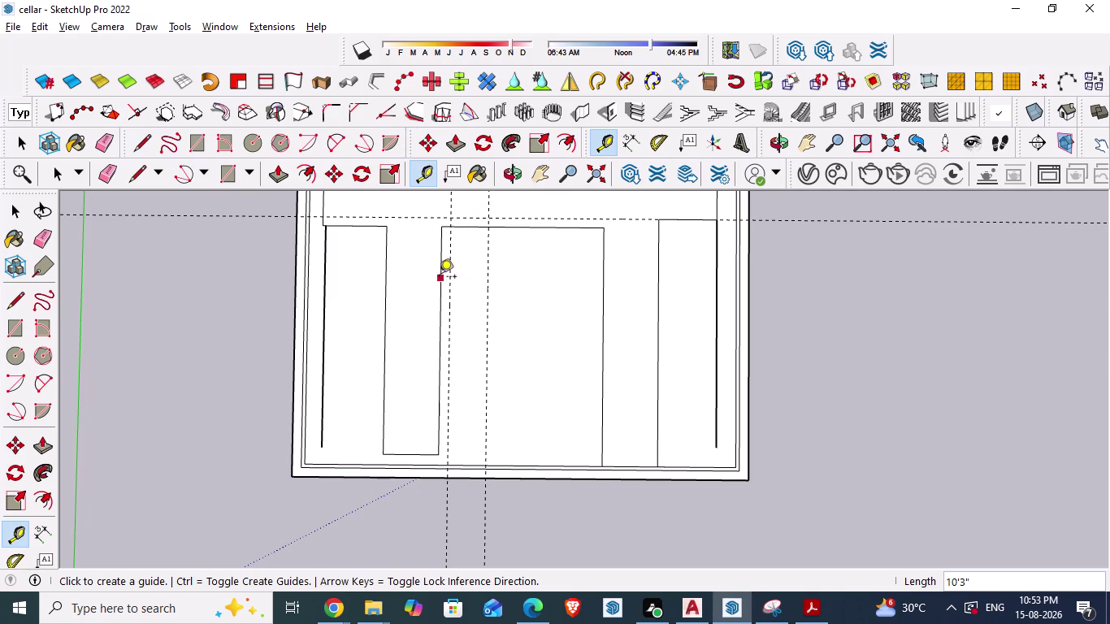
Place a guide 14'6" from the bay's left edge and check the AutoCAD plan.
click(438, 278)
text(14)
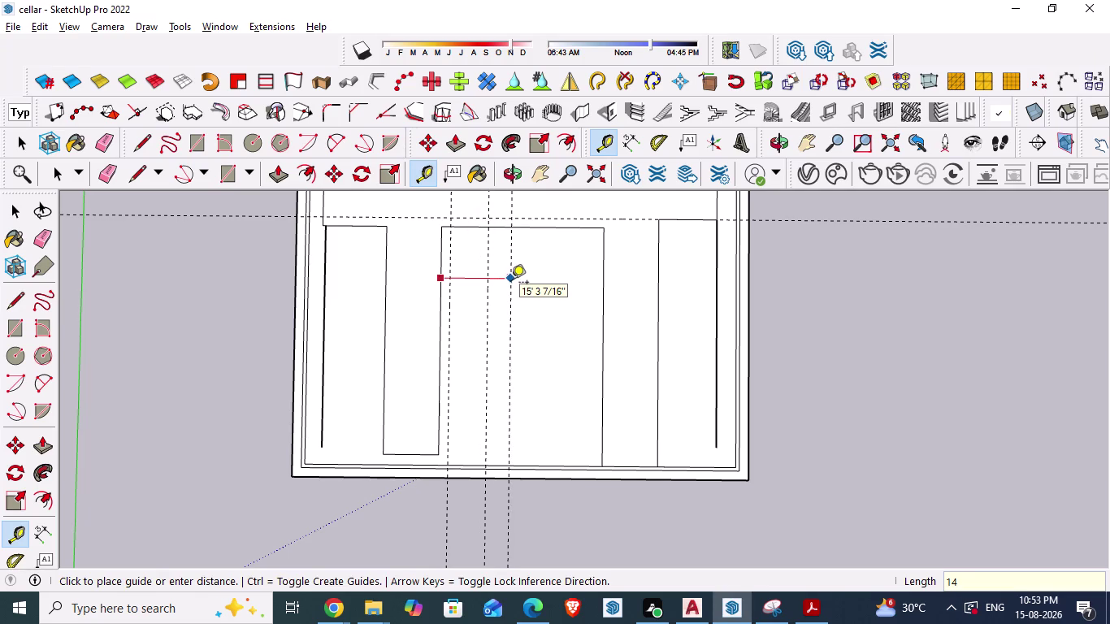
text('6")
key(Return)
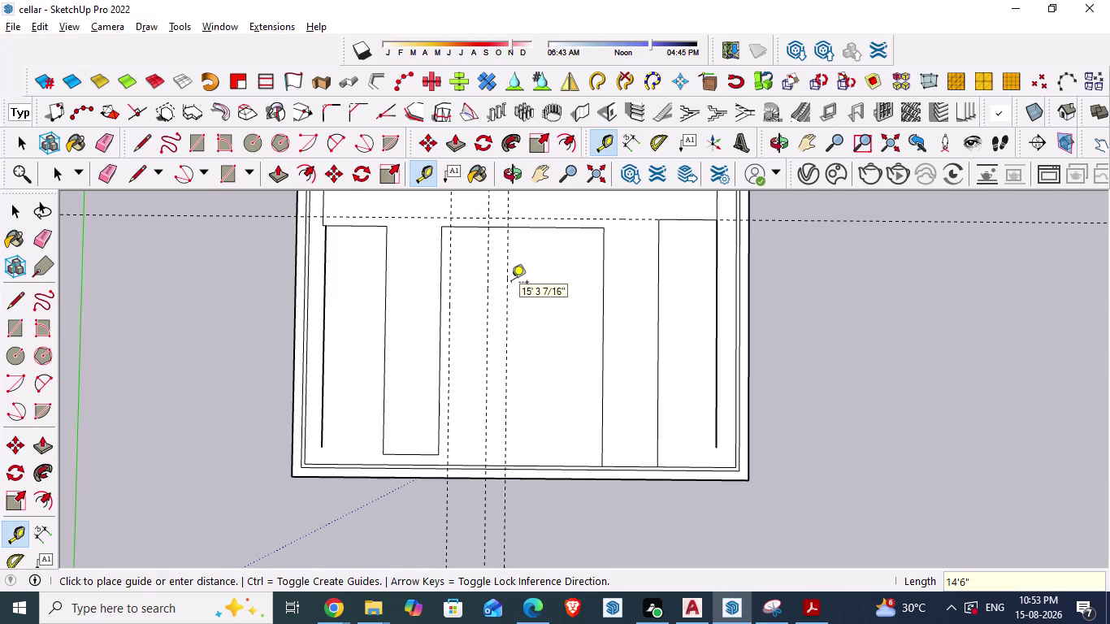
key(alt+Tab)
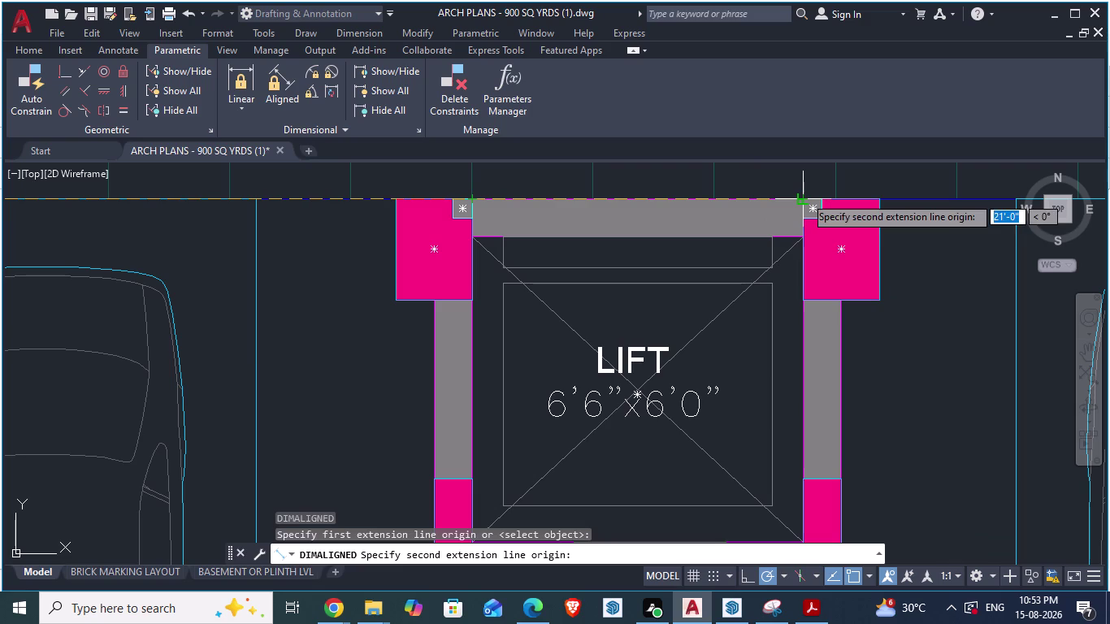
Add a guide 21' from the bay's left edge, then return to AutoCAD.
key(alt+Tab)
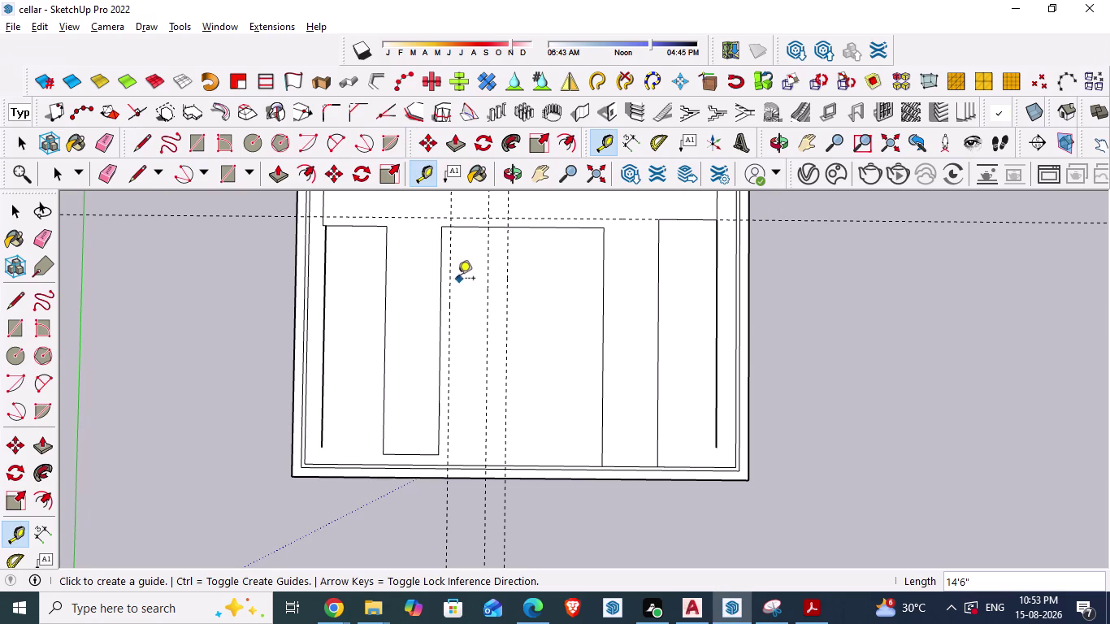
click(440, 282)
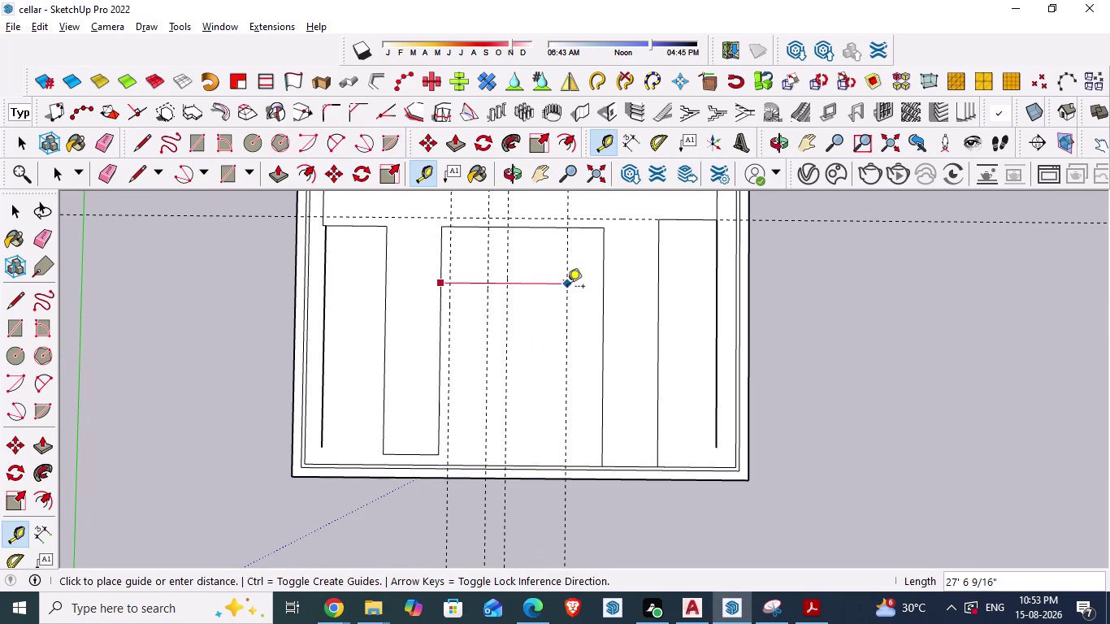
text(21')
key(Return)
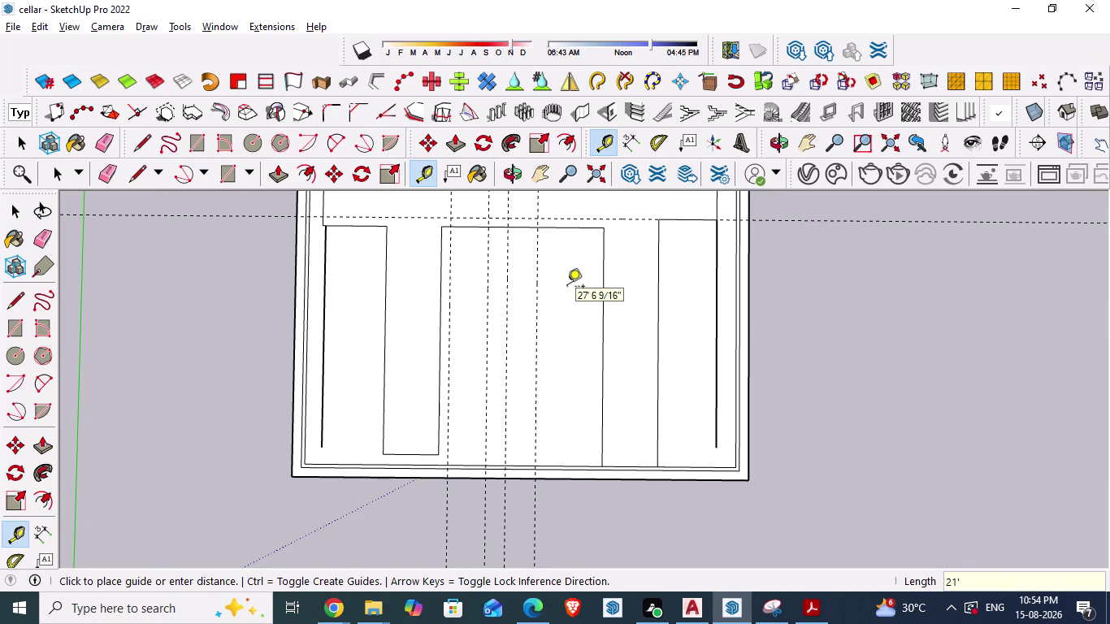
key(alt+Tab)
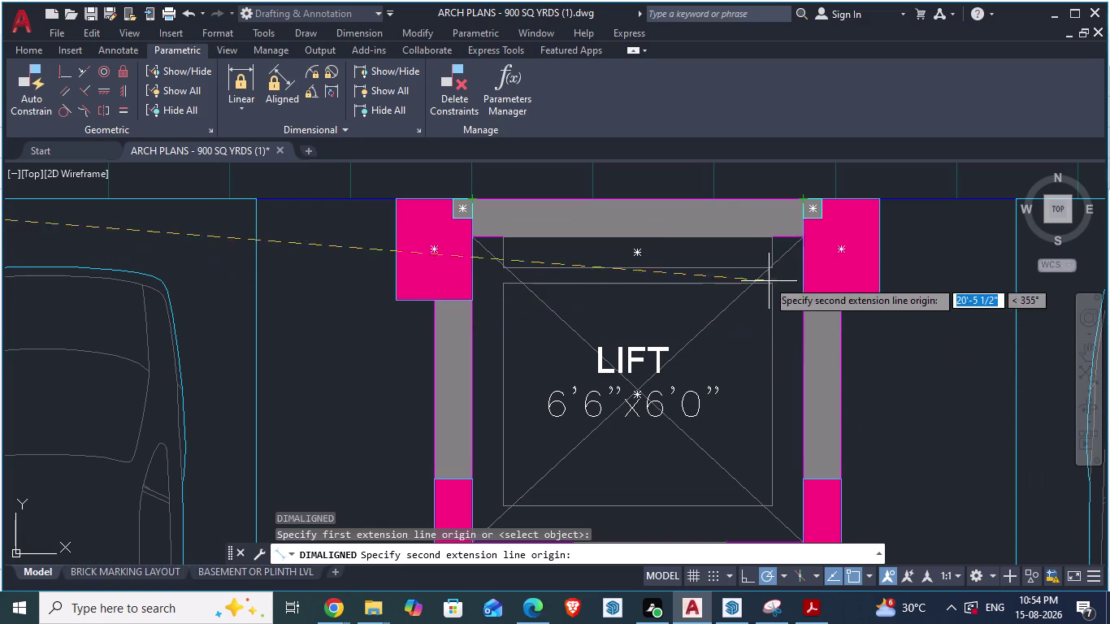
Restart the aligned measurement from the lift's top wall, then return to SketchUp.
key(Escape)
text(da)
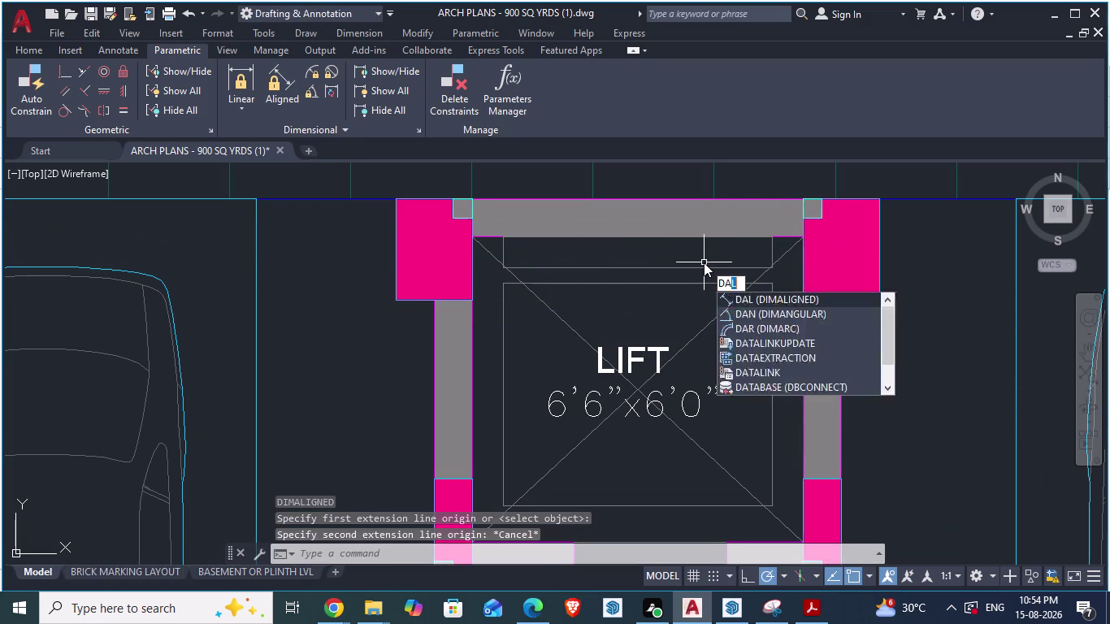
key(Return)
scroll(down, 3)
scroll(up, 3)
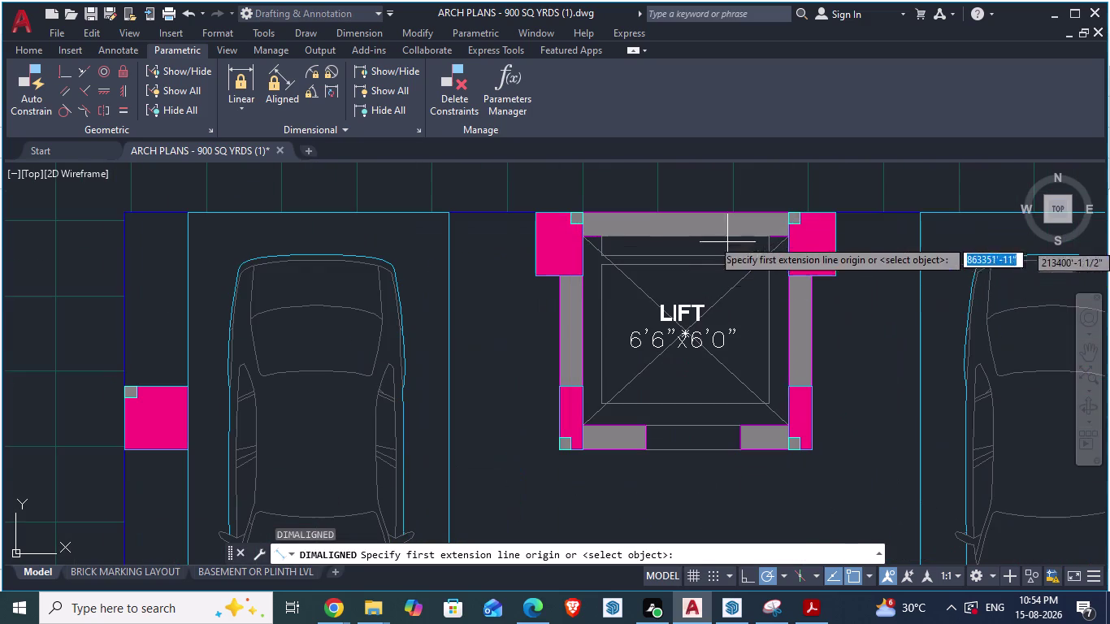
click(671, 214)
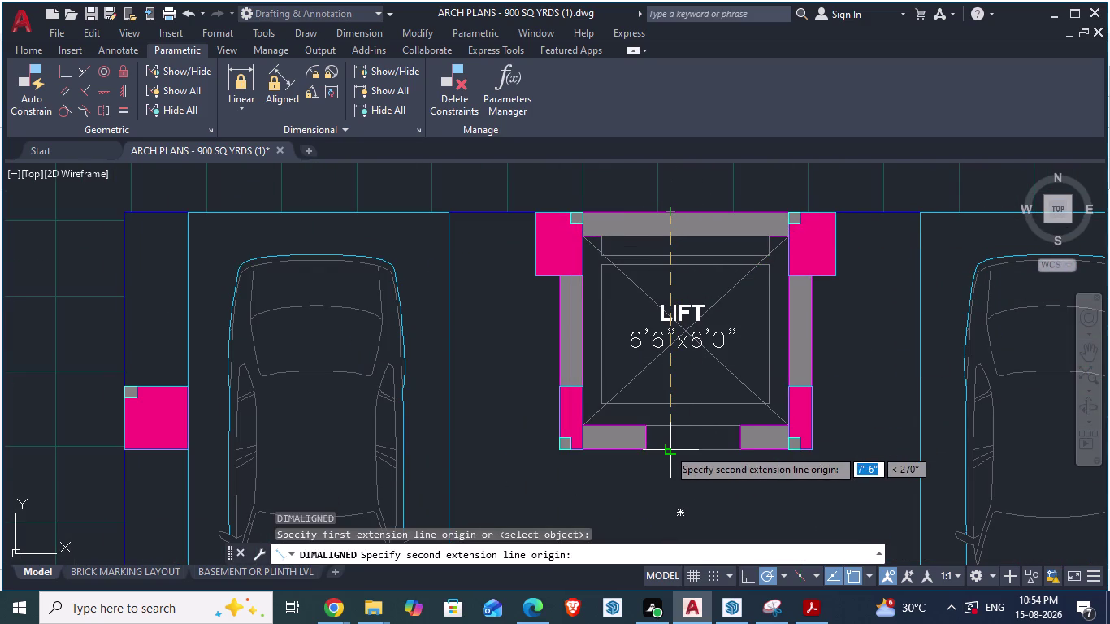
key(alt+Tab)
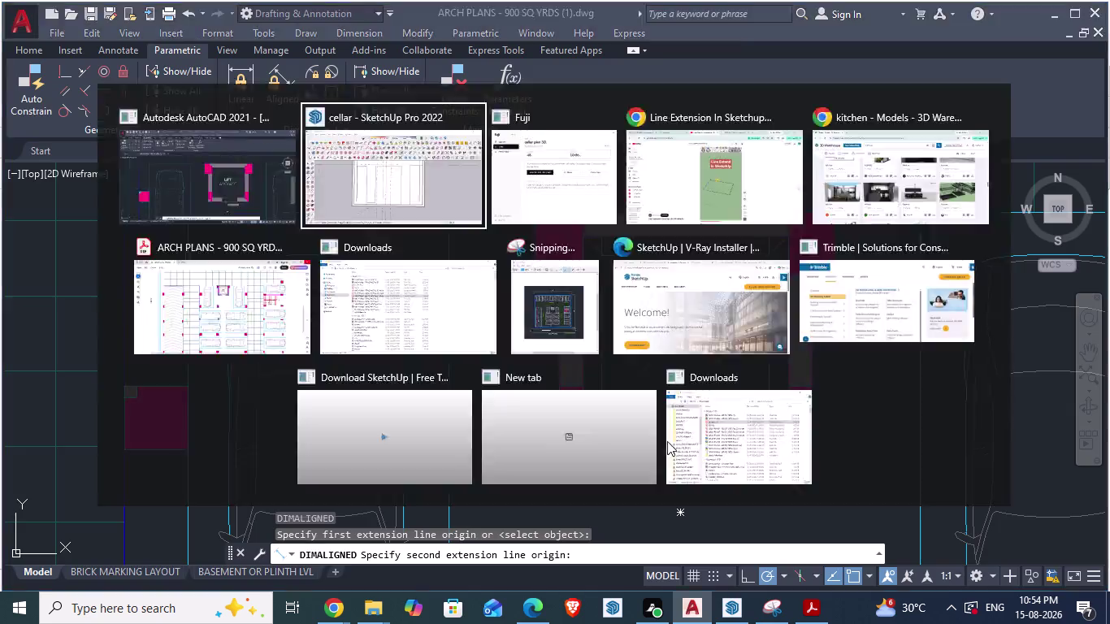
scroll(down, 3)
Add a guide 7'6" from the horizontal guide and save the model.
scroll(down, 3)
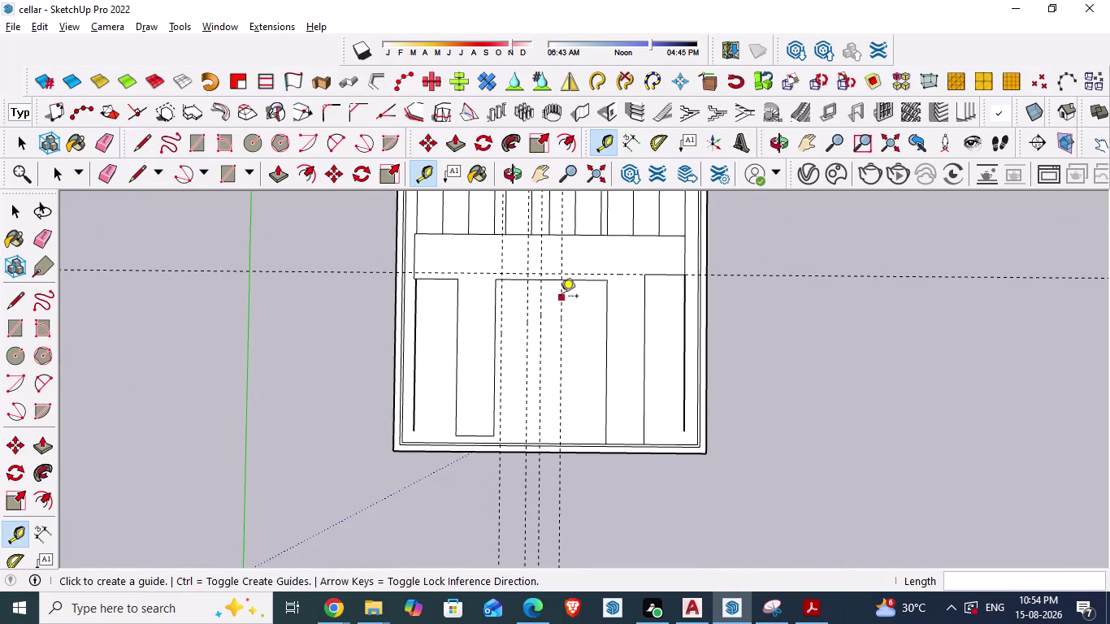
scroll(up, 3)
scroll(down, 3)
scroll(down, 3)
scroll(up, 3)
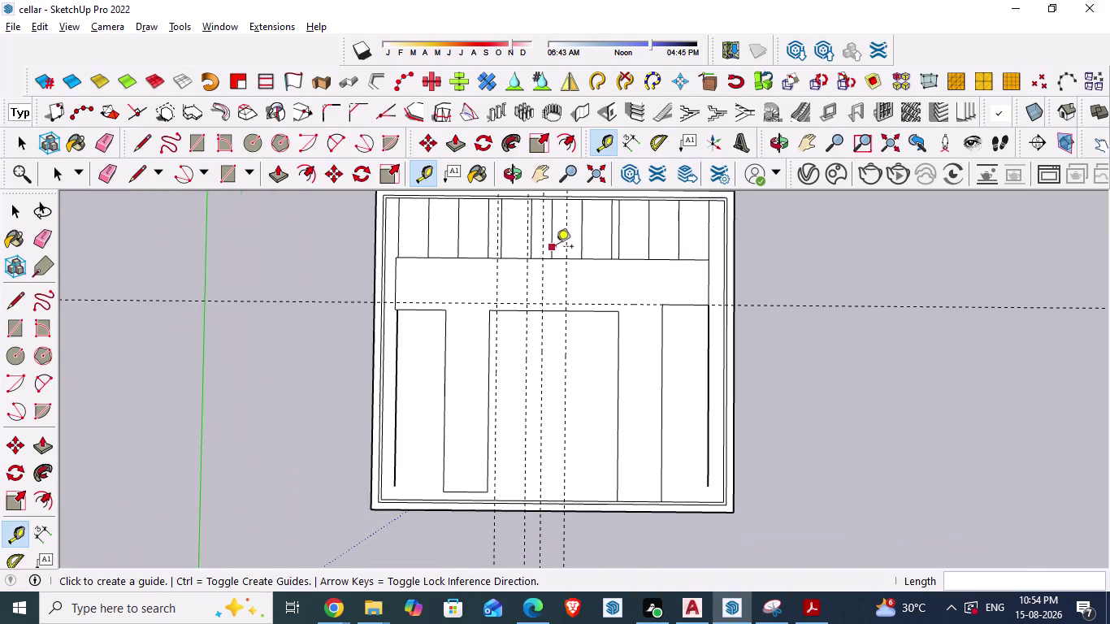
click(551, 313)
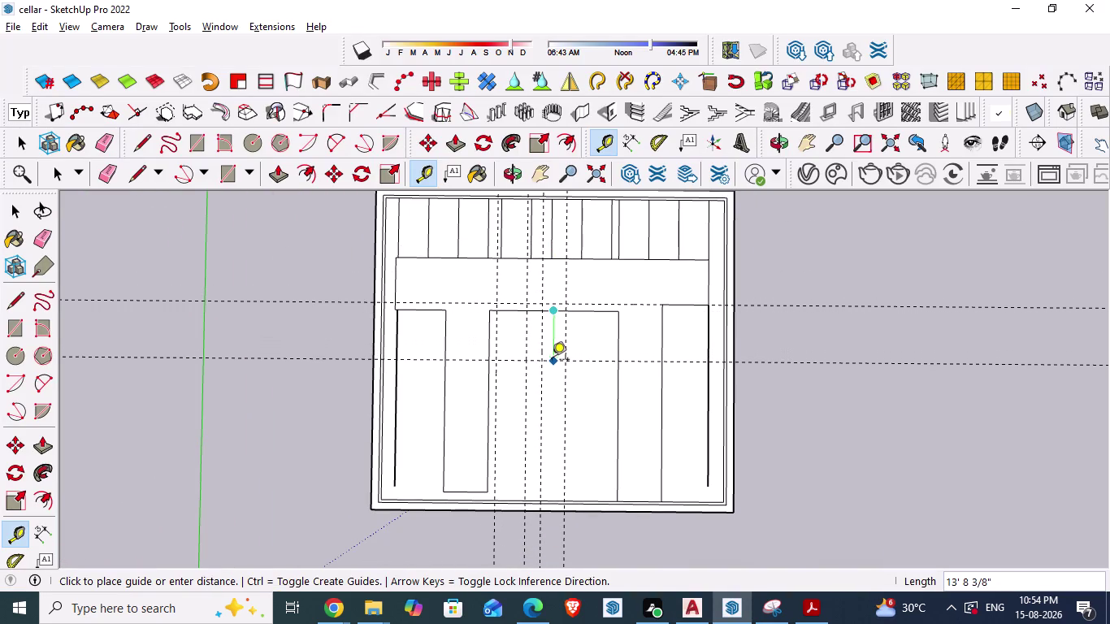
text(7'6)
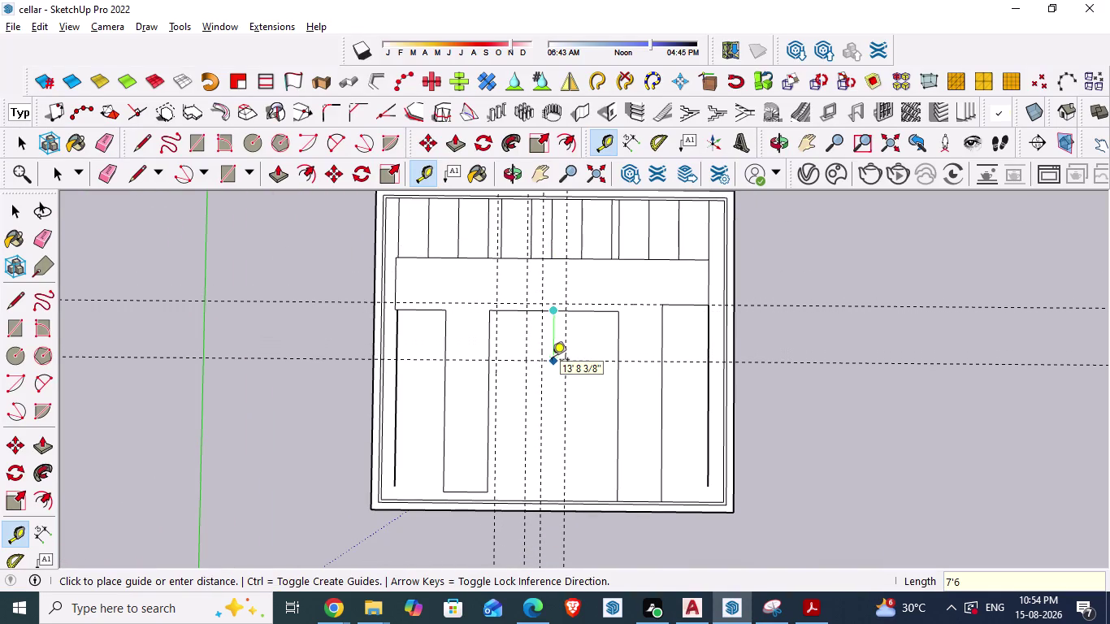
text(")
key(Return)
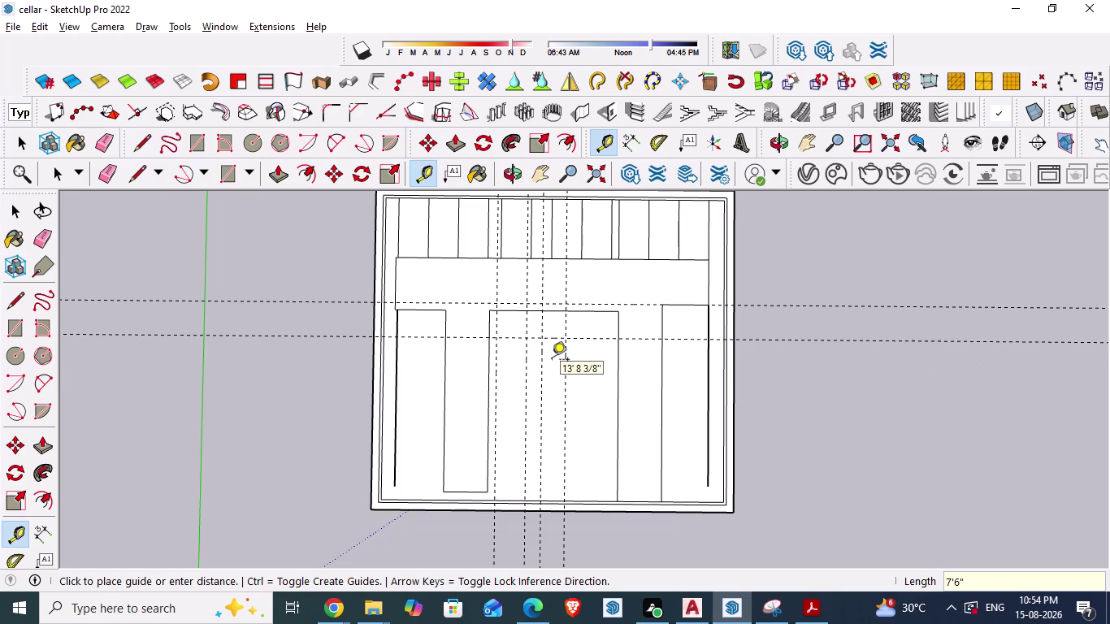
key(ctrl+s)
Erase the upper horizontal guide, save, and switch to the AutoCAD plan.
scroll(up, 3)
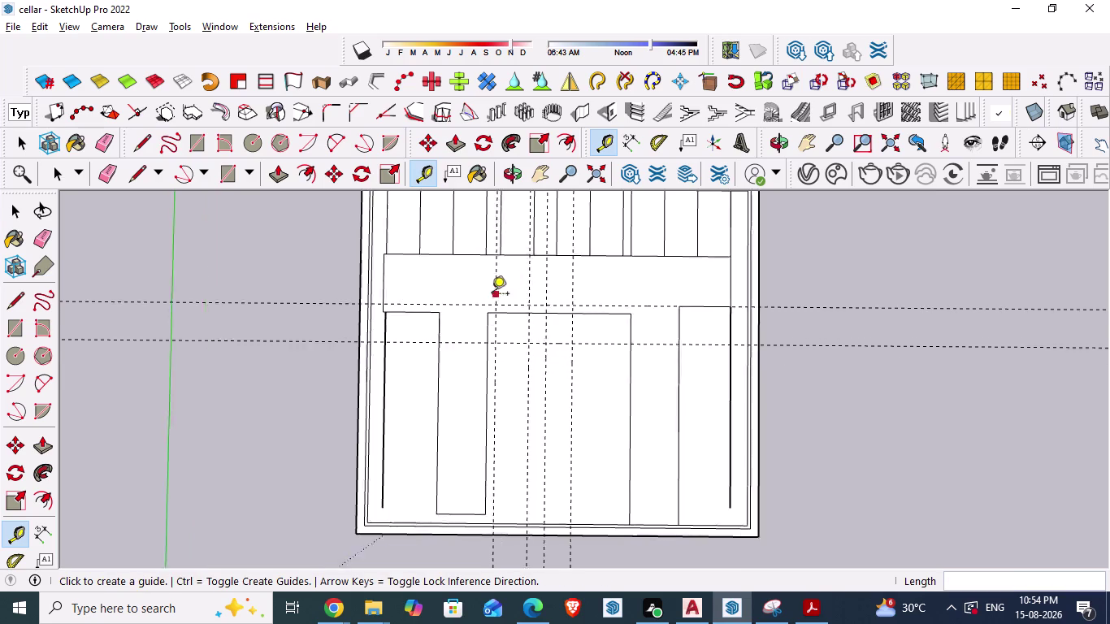
scroll(up, 3)
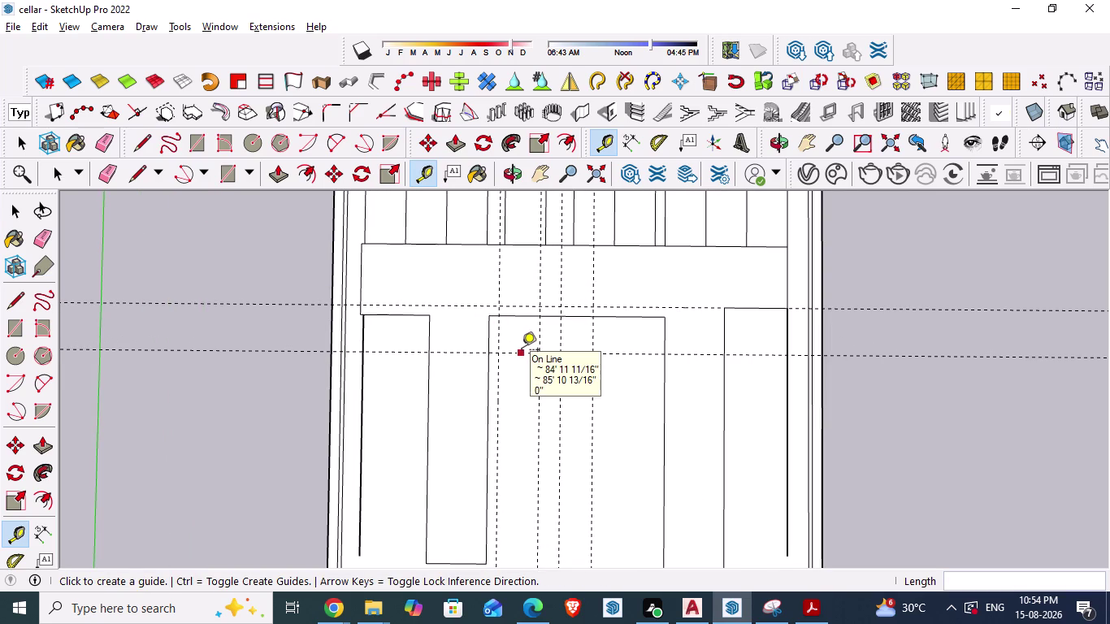
key(e)
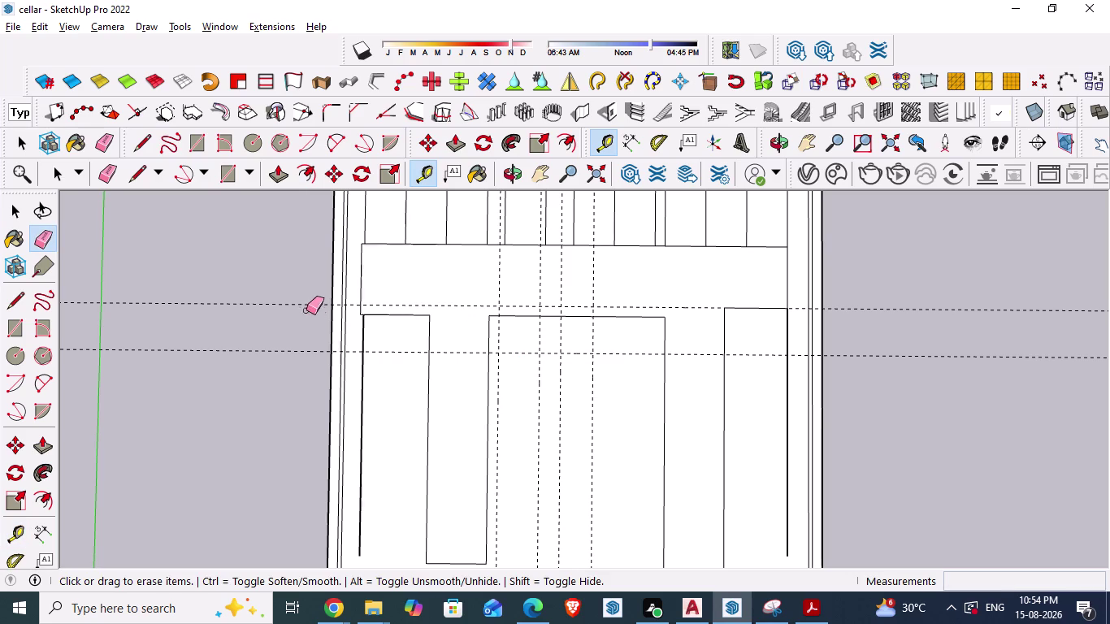
drag(283, 296, 282, 319)
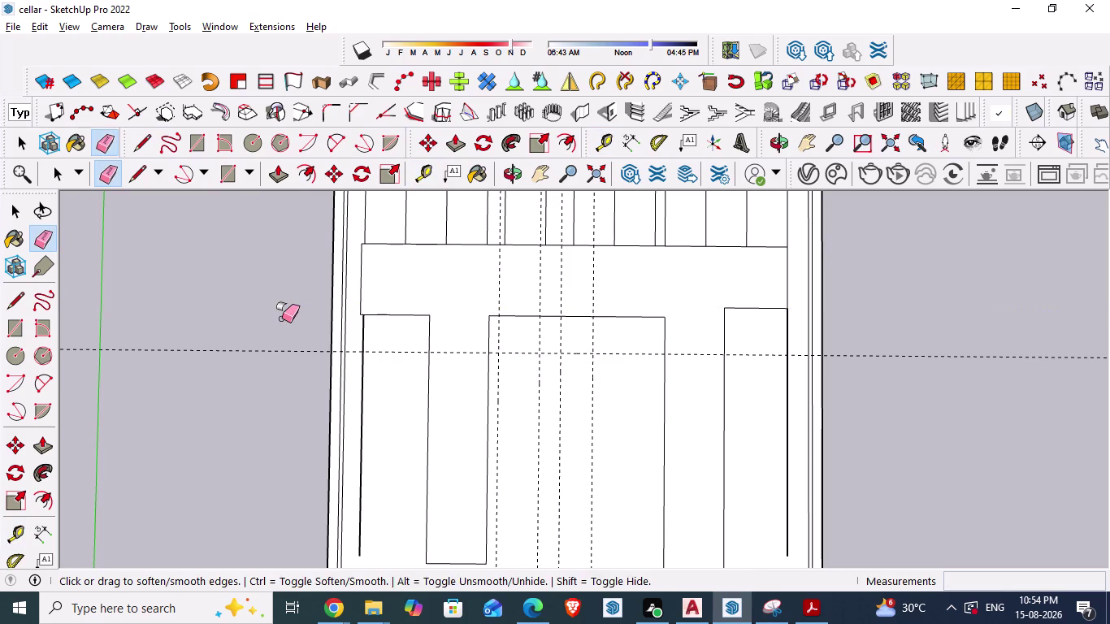
key(ctrl+s)
scroll(up, 3)
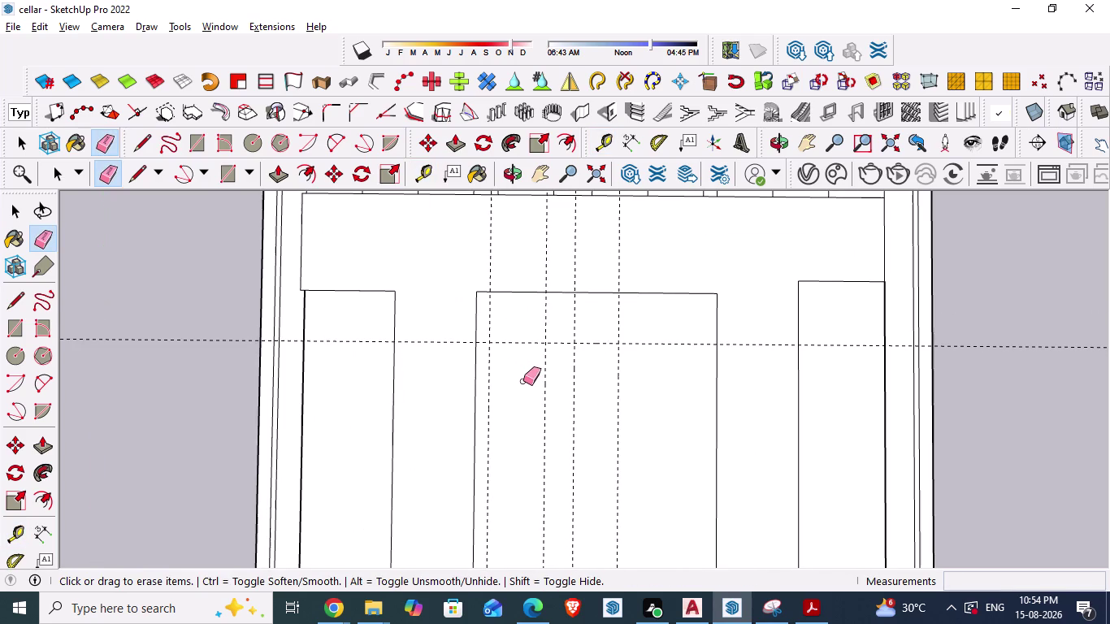
key(alt+Tab)
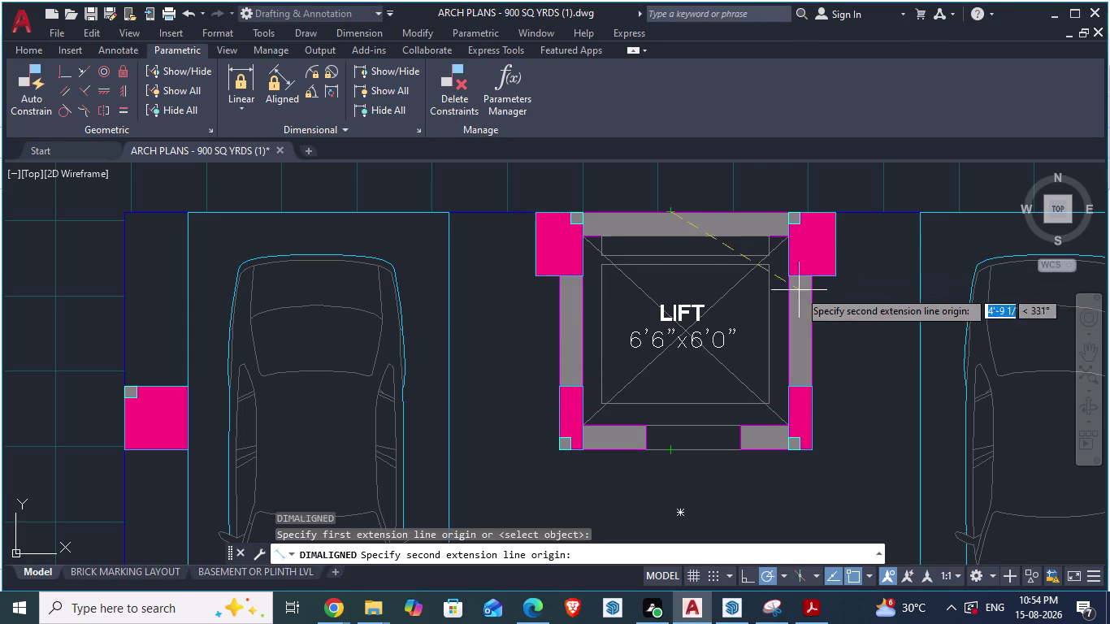
Cancel the unfinished dimension and stay on the AutoCAD floor plan.
key(Escape)
scroll(down, 3)
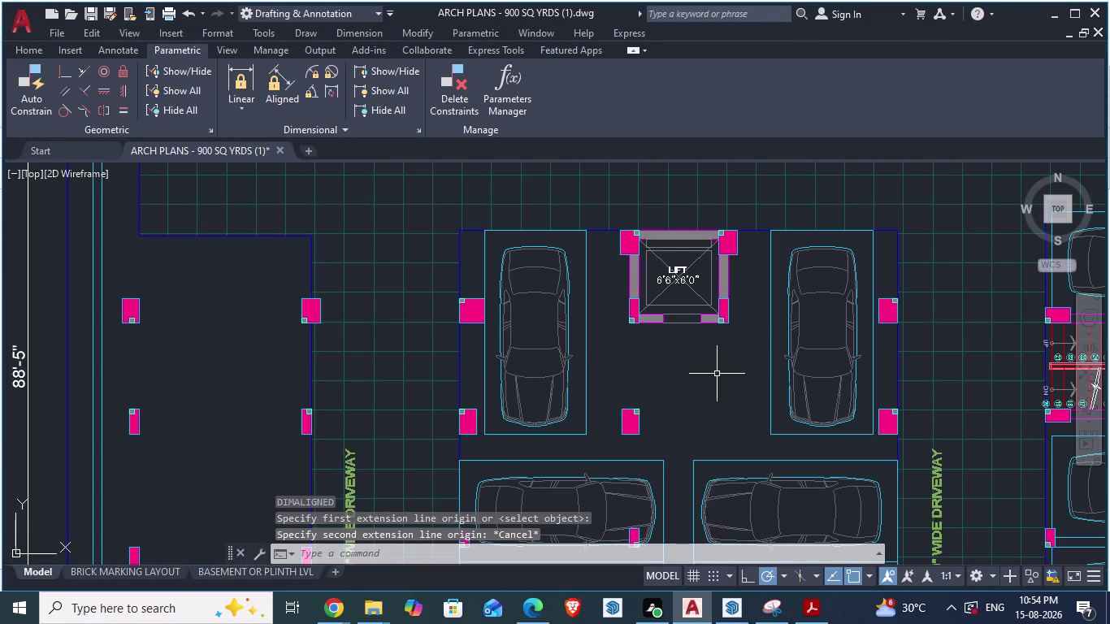
key(alt+Tab)
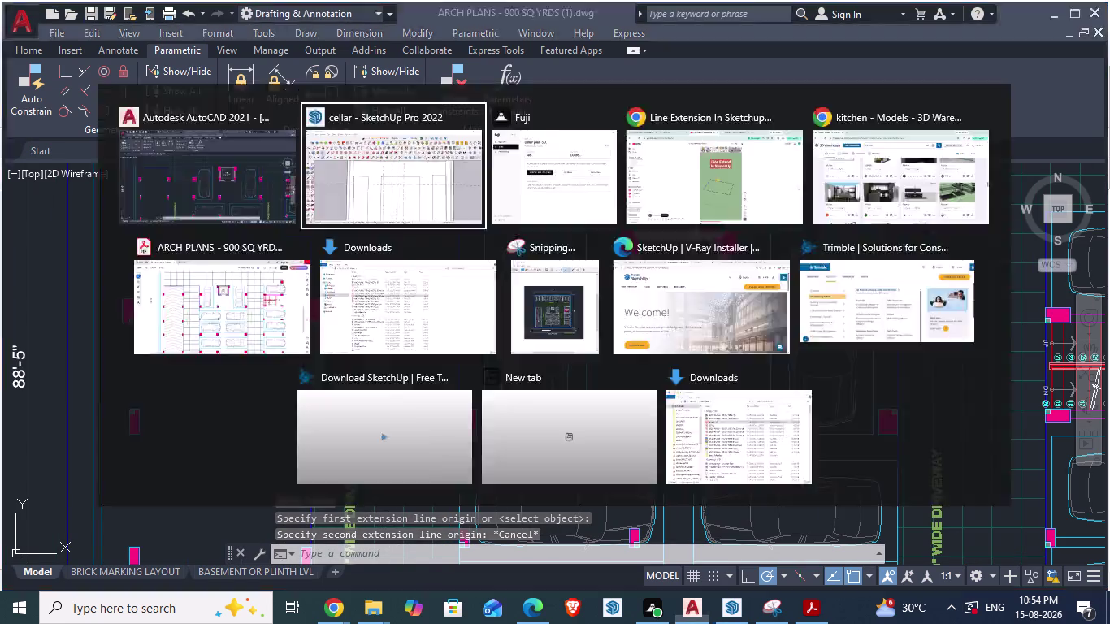
key(alt+Tab)
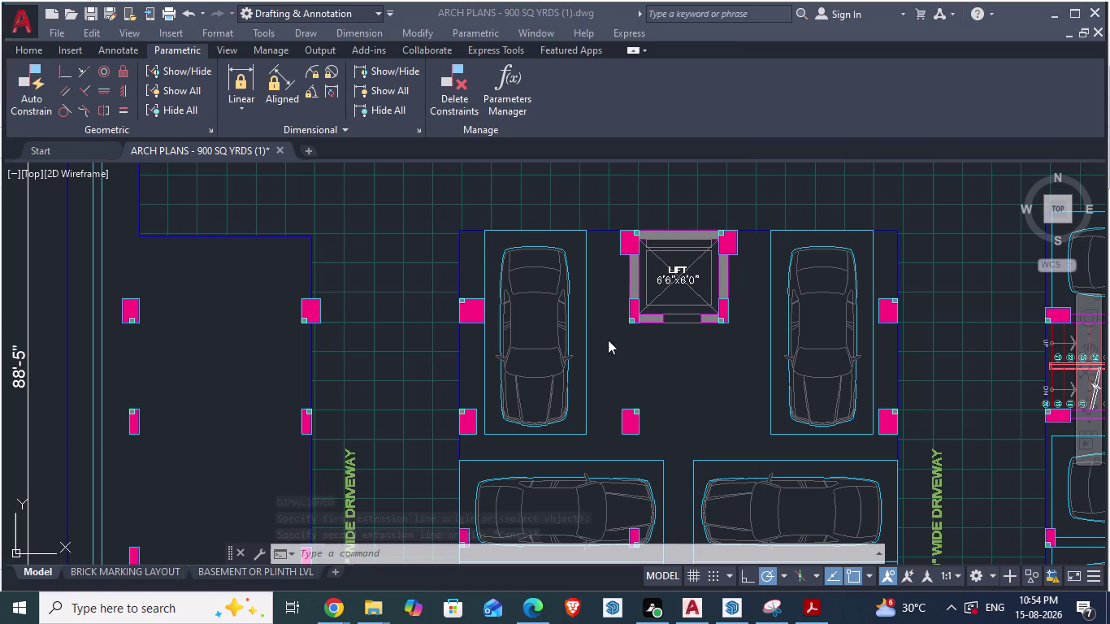
Measure from the lift's corner to the far bay edge (33'-5"), then return to SketchUp.
text(da)
key(Return)
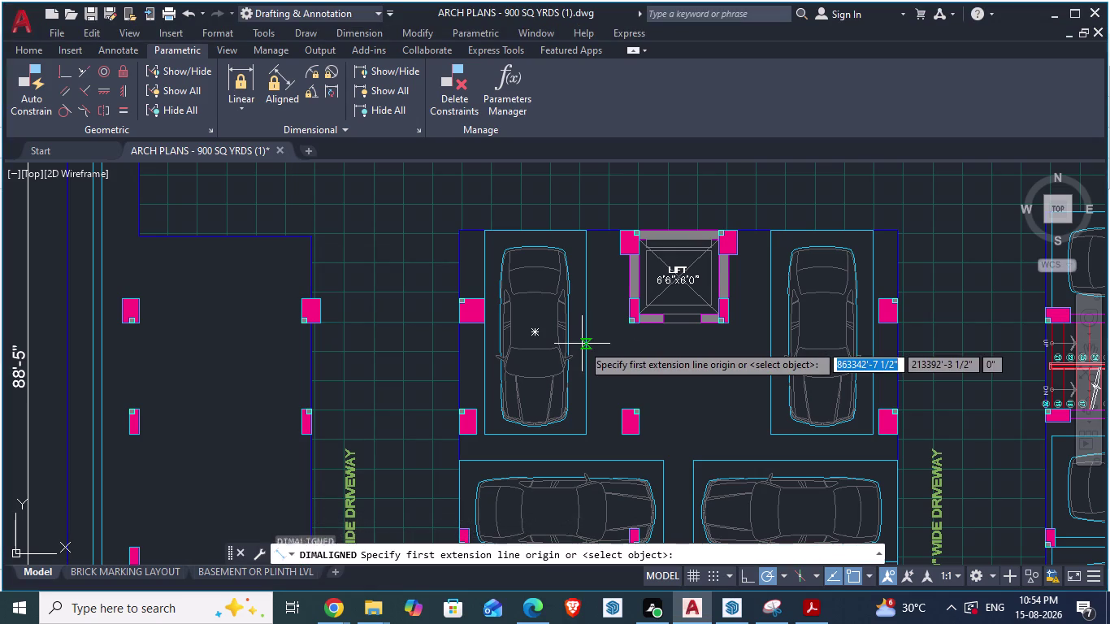
click(456, 246)
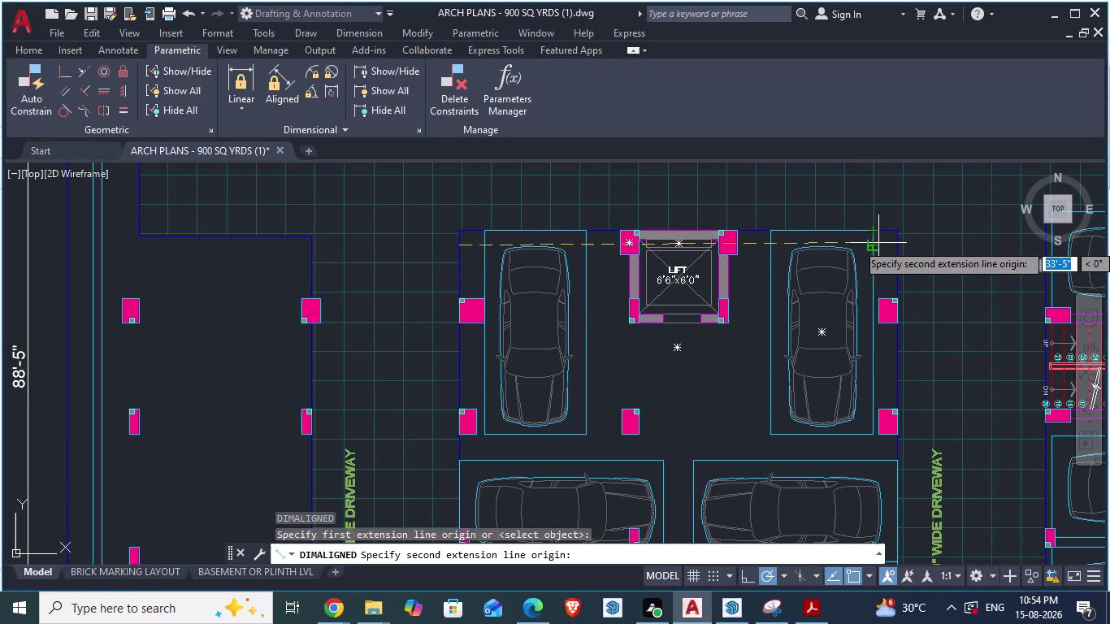
scroll(up, 3)
scroll(down, 3)
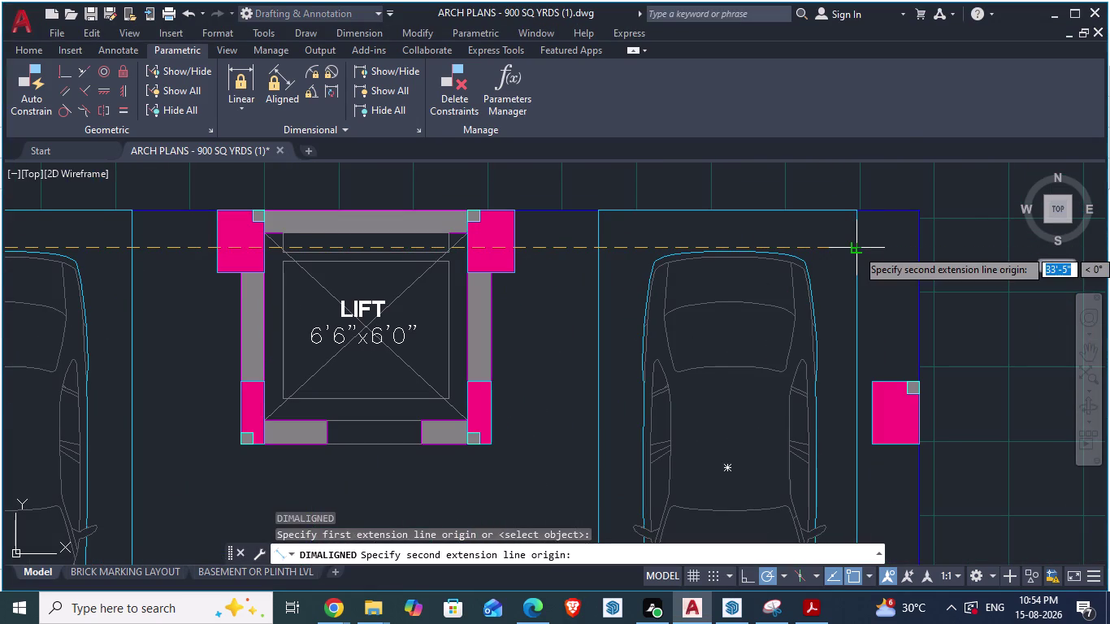
key(alt+Tab)
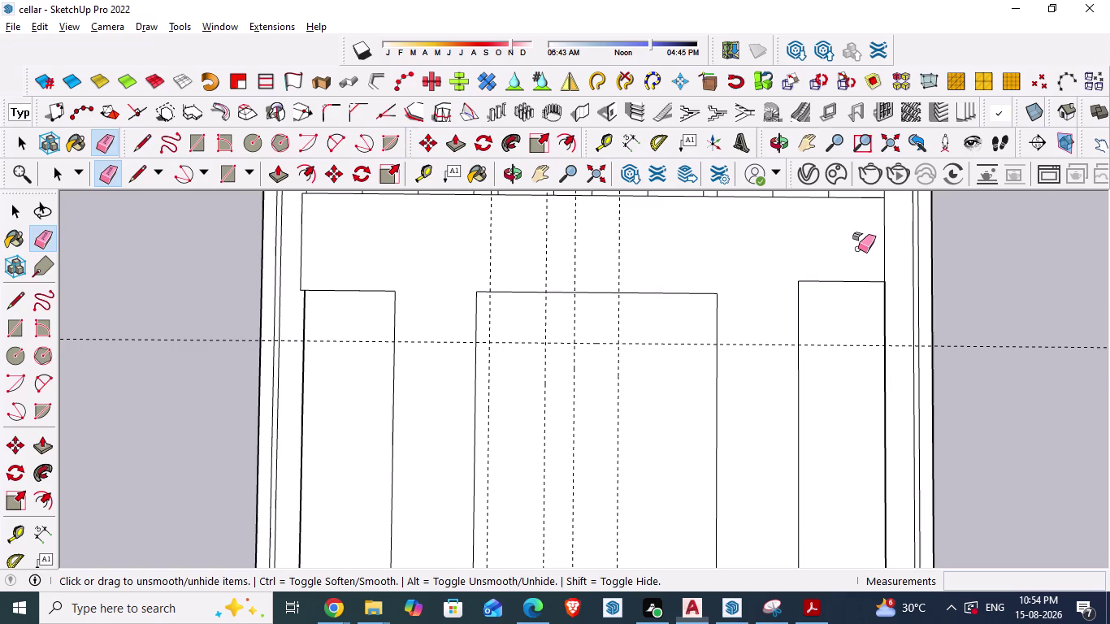
Add a vertical guide 35'5" from the middle rectangle's left edge, then return to AutoCAD.
key(t)
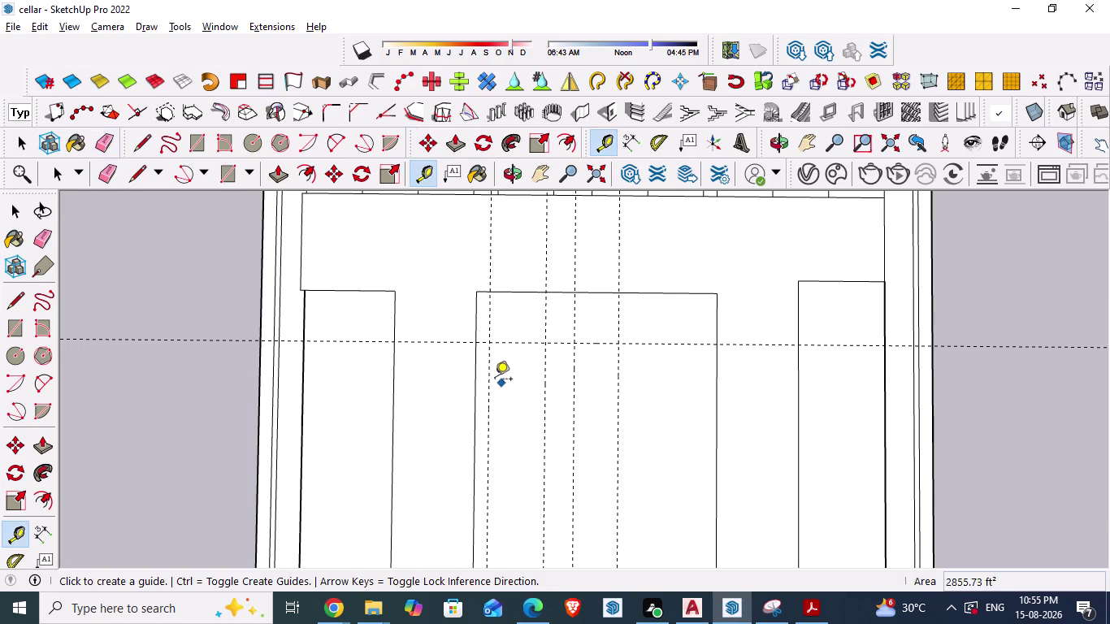
click(476, 378)
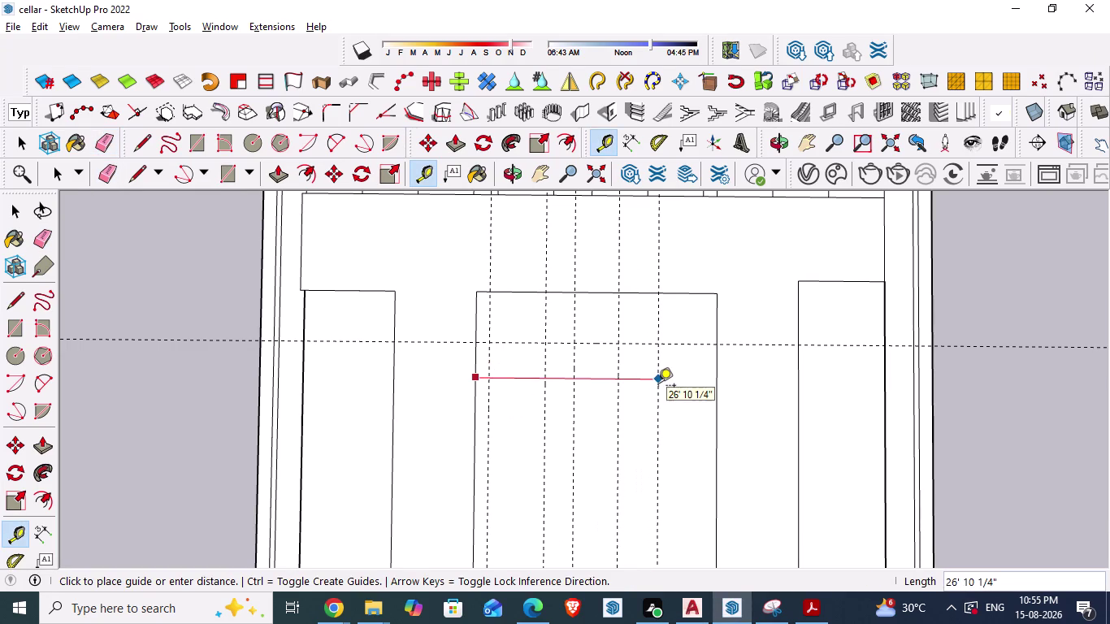
text(35'5)
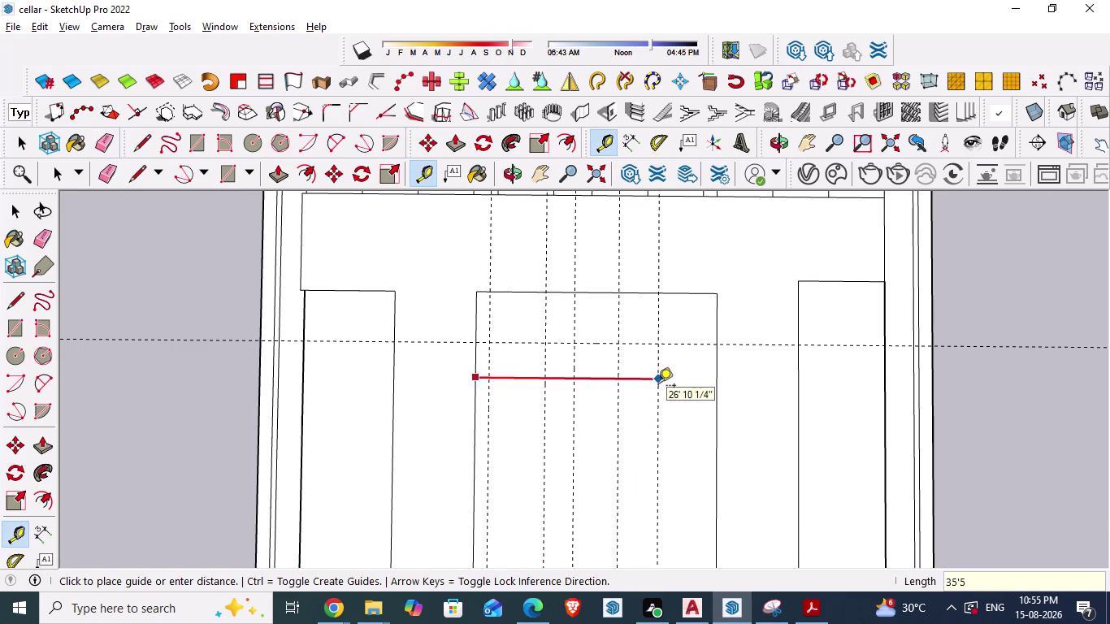
text(")
key(Return)
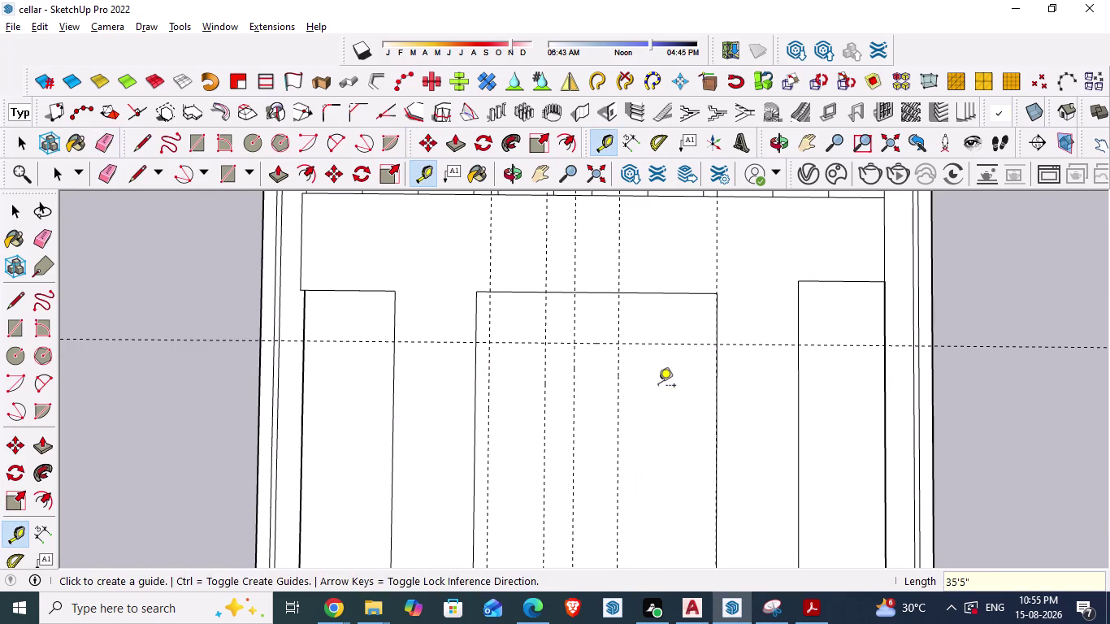
key(alt+Tab)
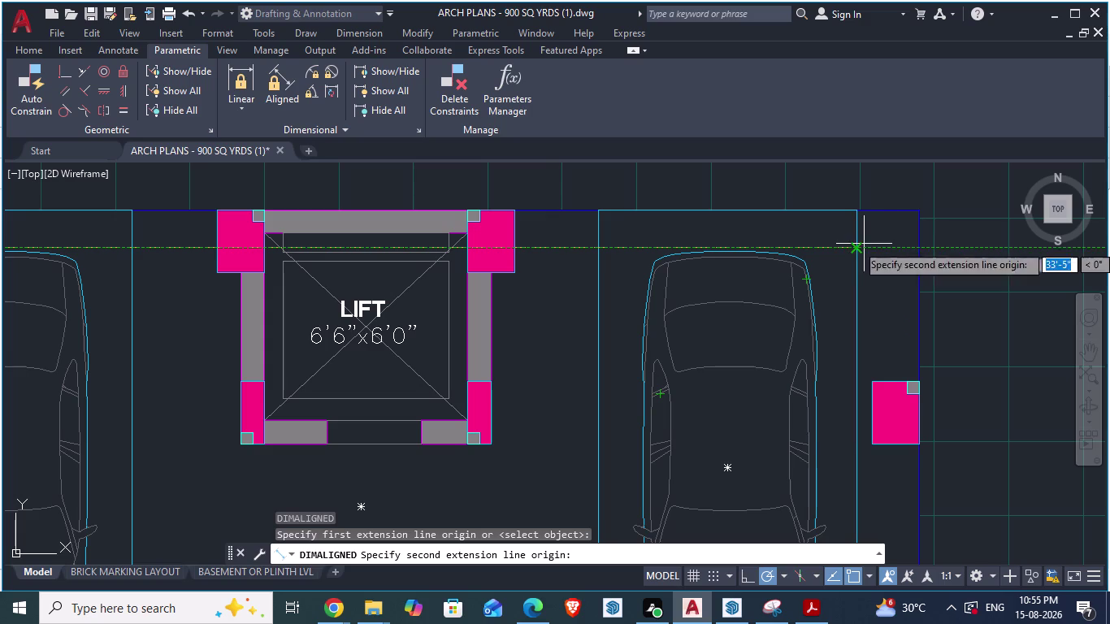
Review the 33'-5" lift distance in AutoCAD and head back to the SketchUp model.
key(Escape)
Erase the misplaced 35'5" vertical guide in the SketchUp model.
key(alt+Tab)
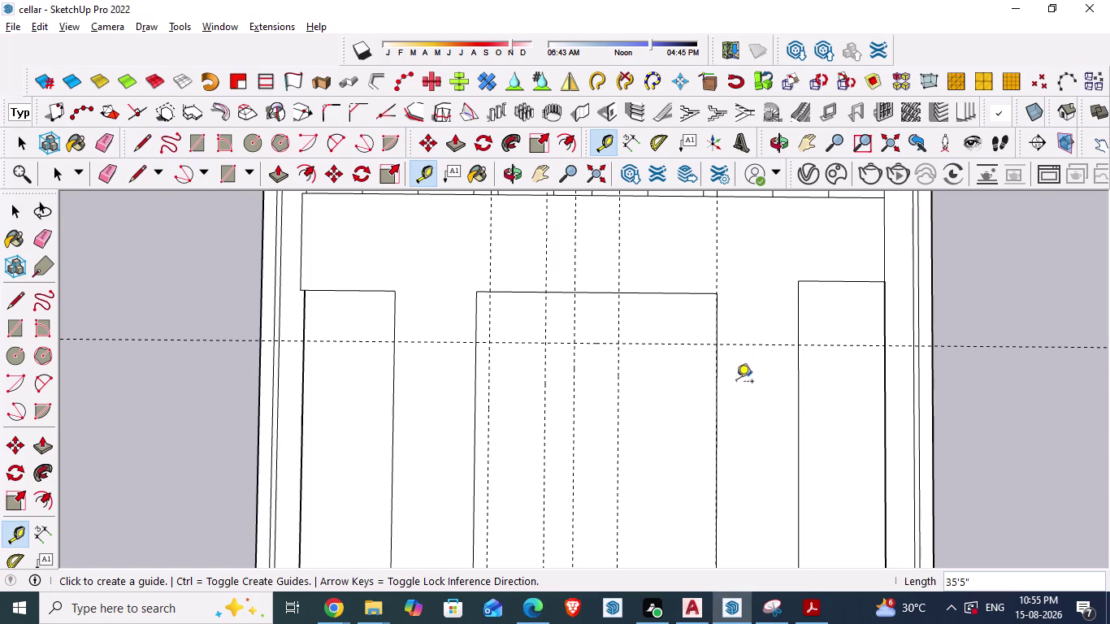
key(w)
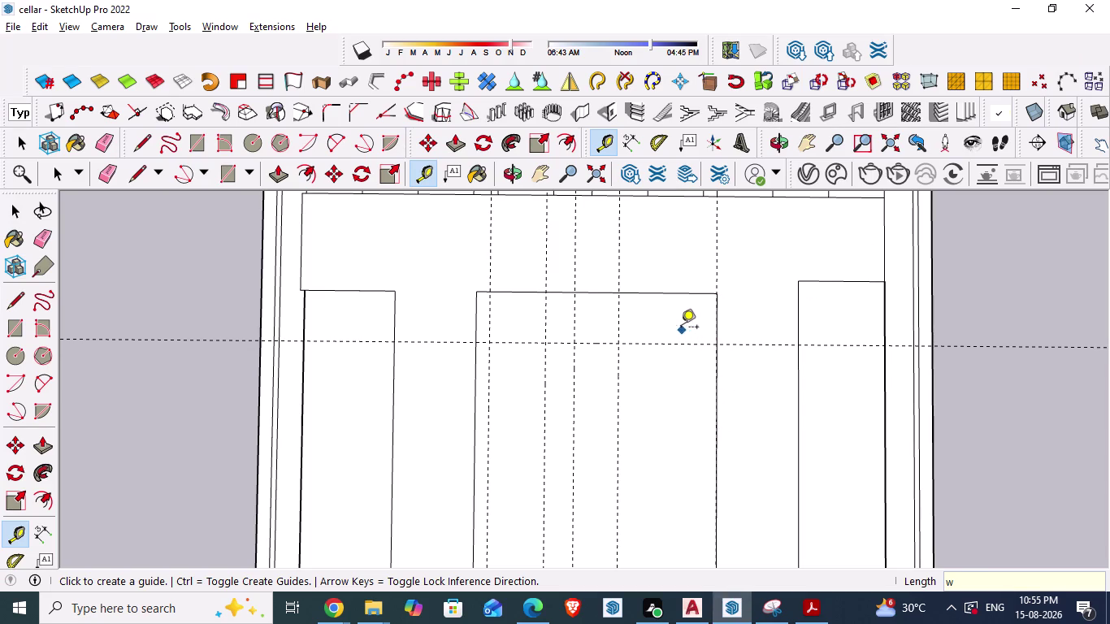
key(Escape)
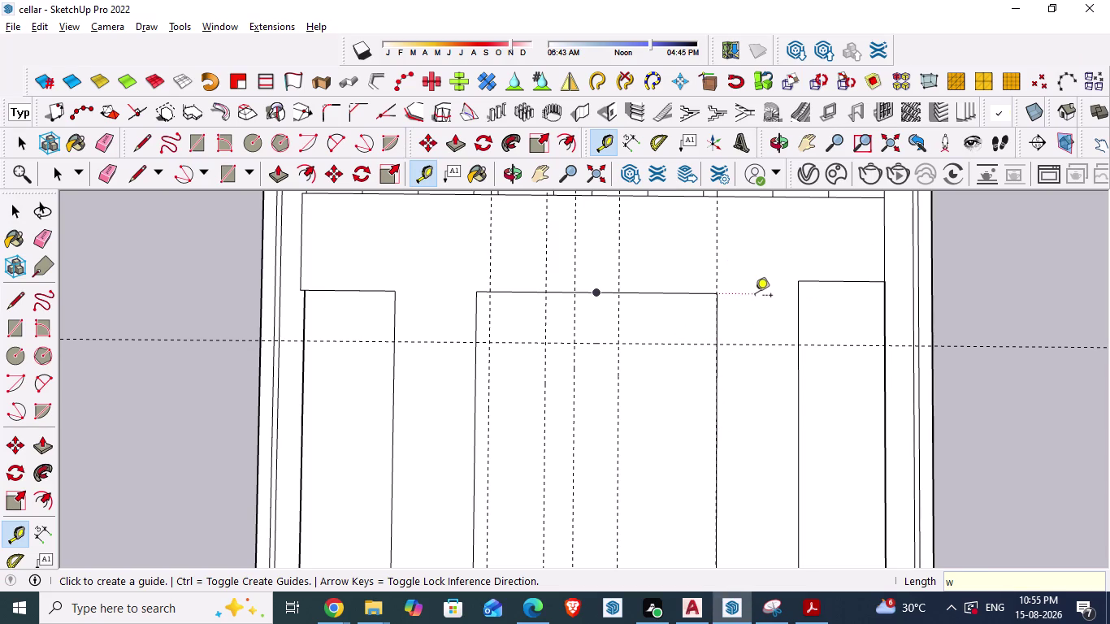
key(space)
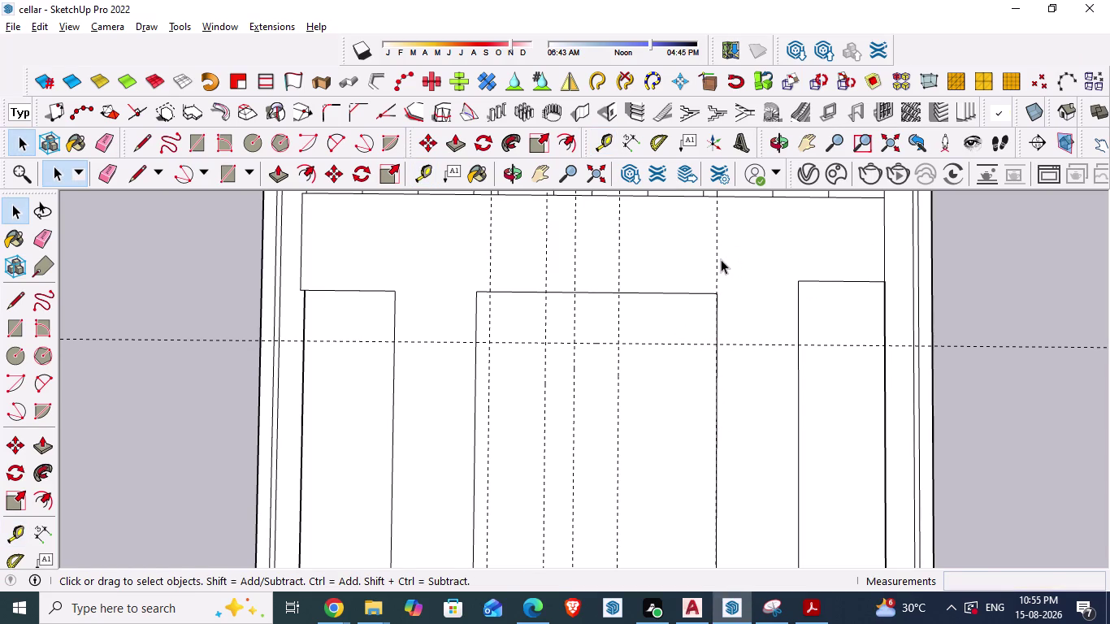
key(e)
click(715, 256)
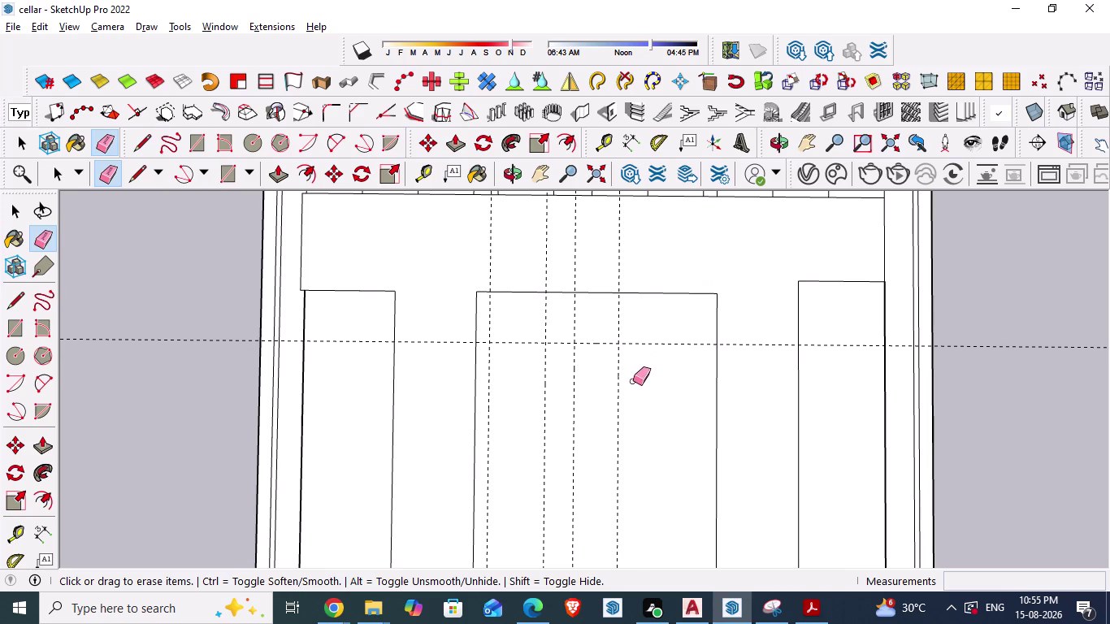
Place a vertical guide 33'5" from the lift area's left edge.
key(t)
click(473, 363)
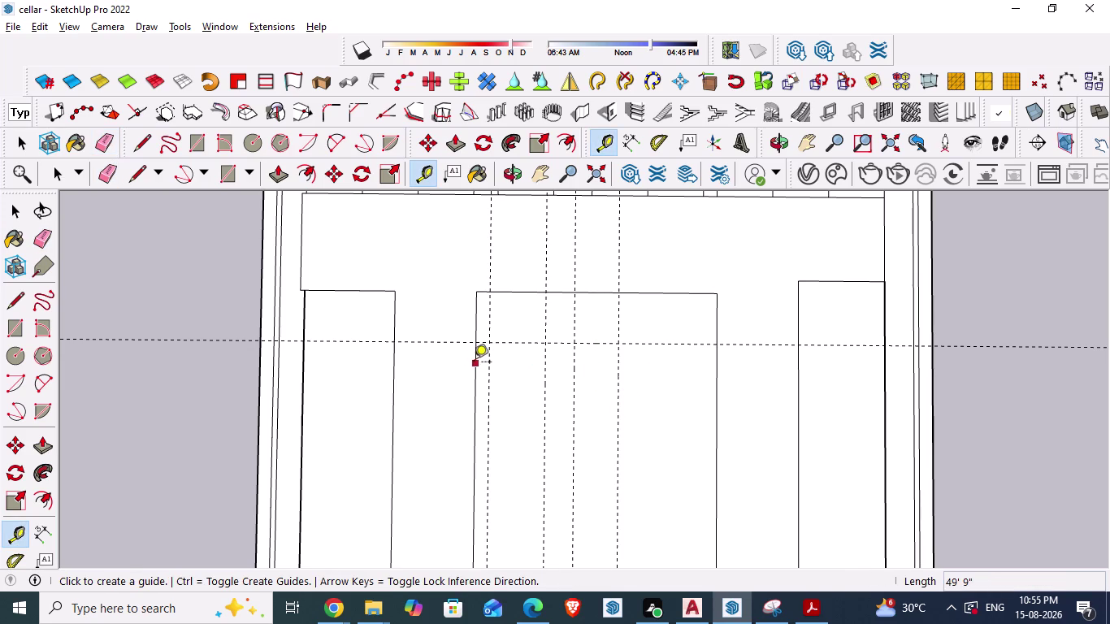
text(3)
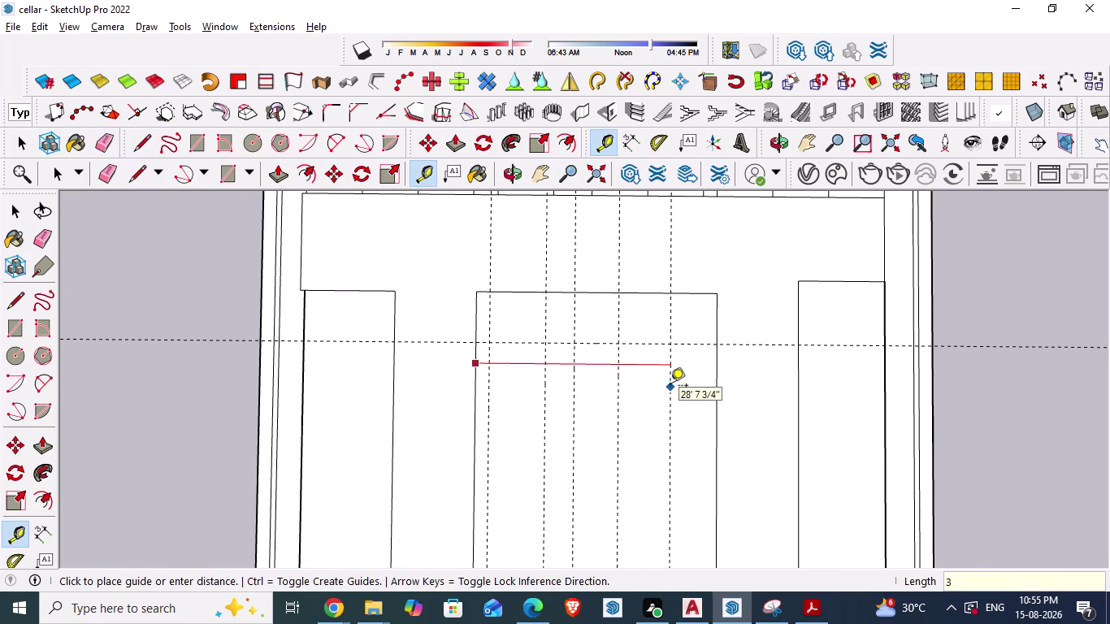
text(3'5)
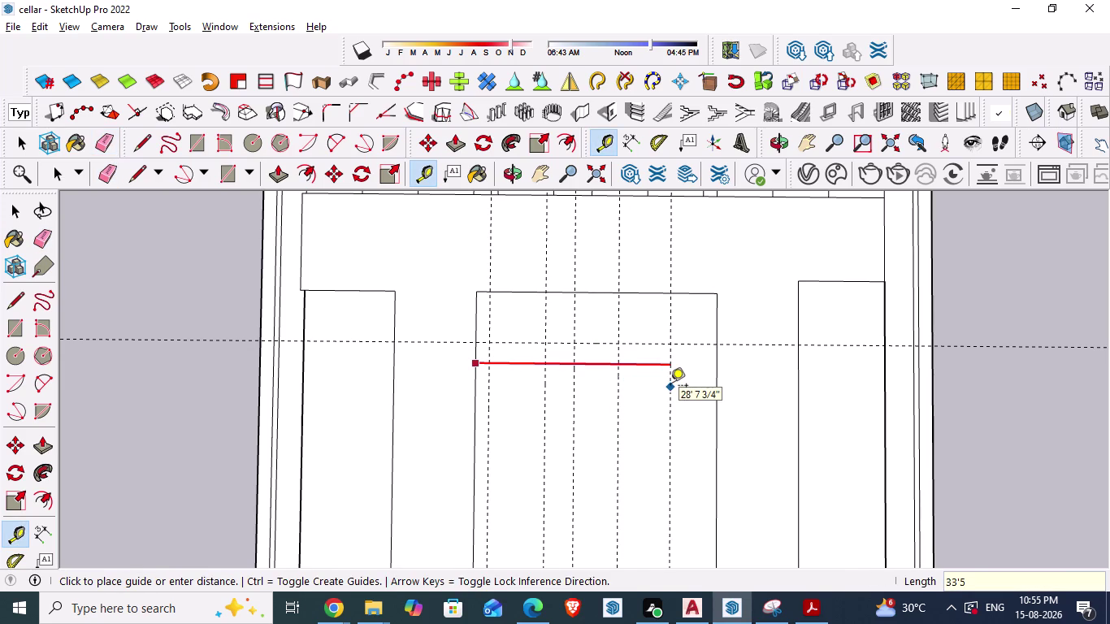
key(shift+quotedbl)
key(Return)
key(alt+Tab)
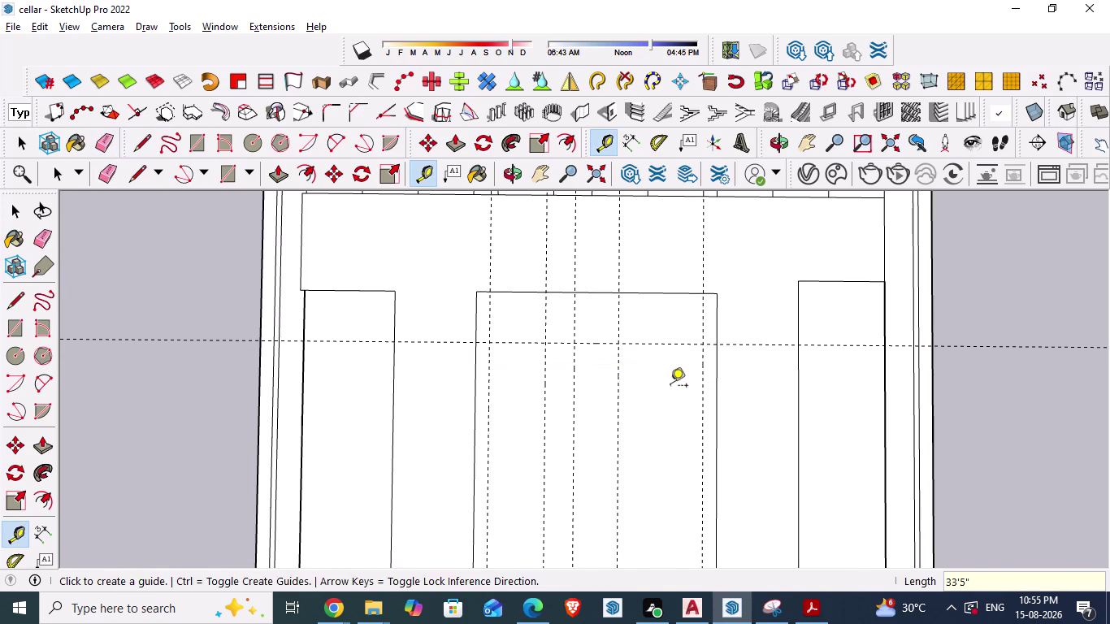
scroll(down, 3)
Start an aligned dimension (DA) from the lift's right edge to check the 2'-0" strip.
scroll(up, 3)
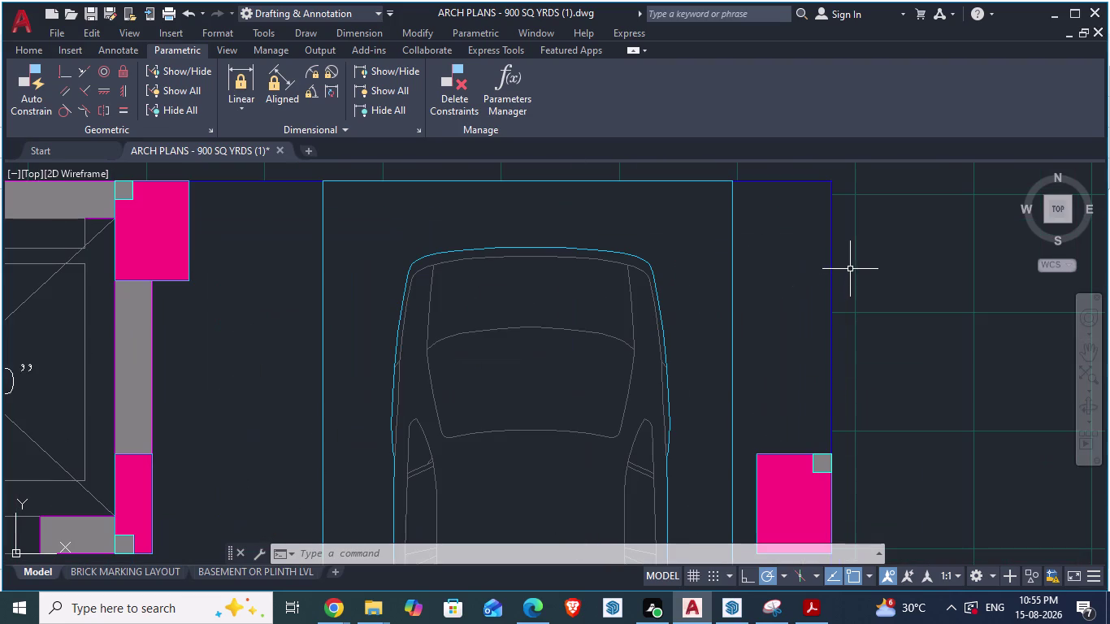
key(d)
key(a)
key(Return)
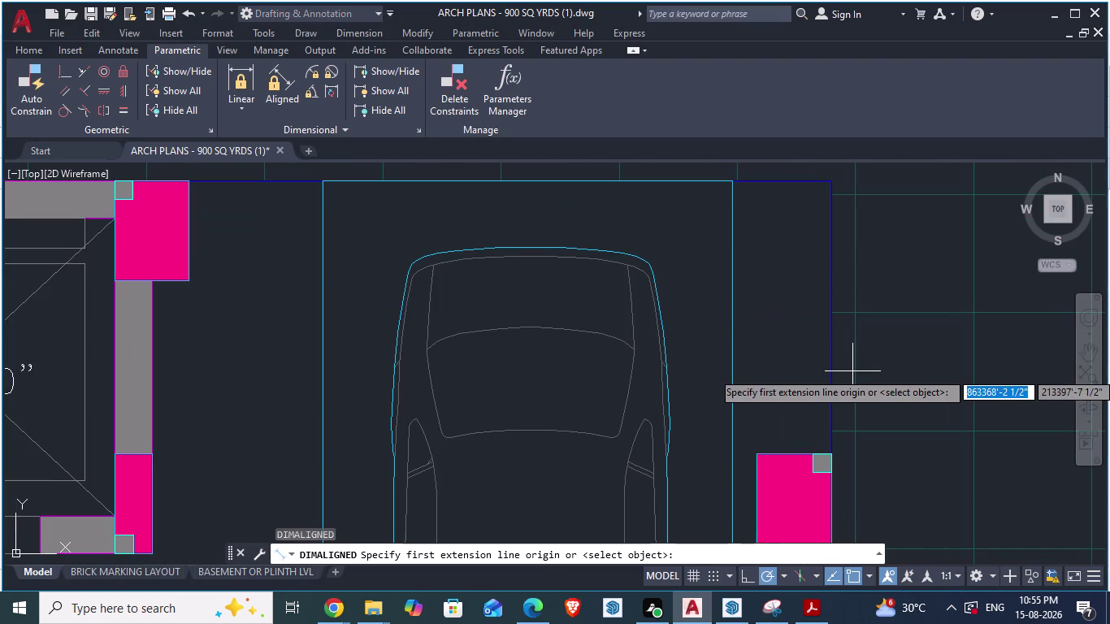
key(Escape)
text(da)
key(Return)
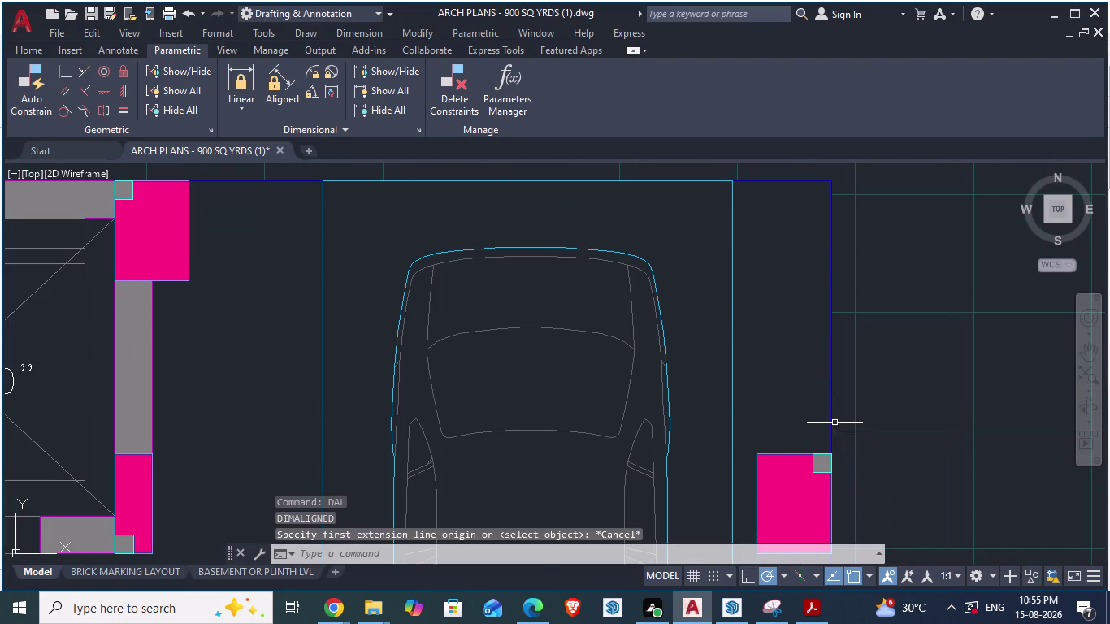
click(835, 184)
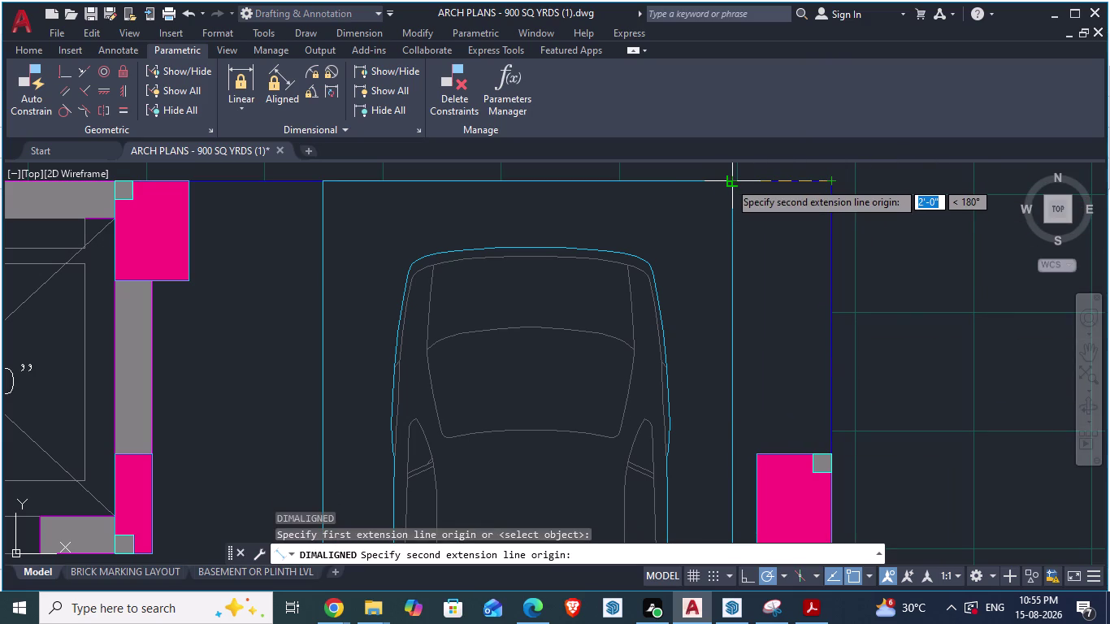
key(alt+Tab)
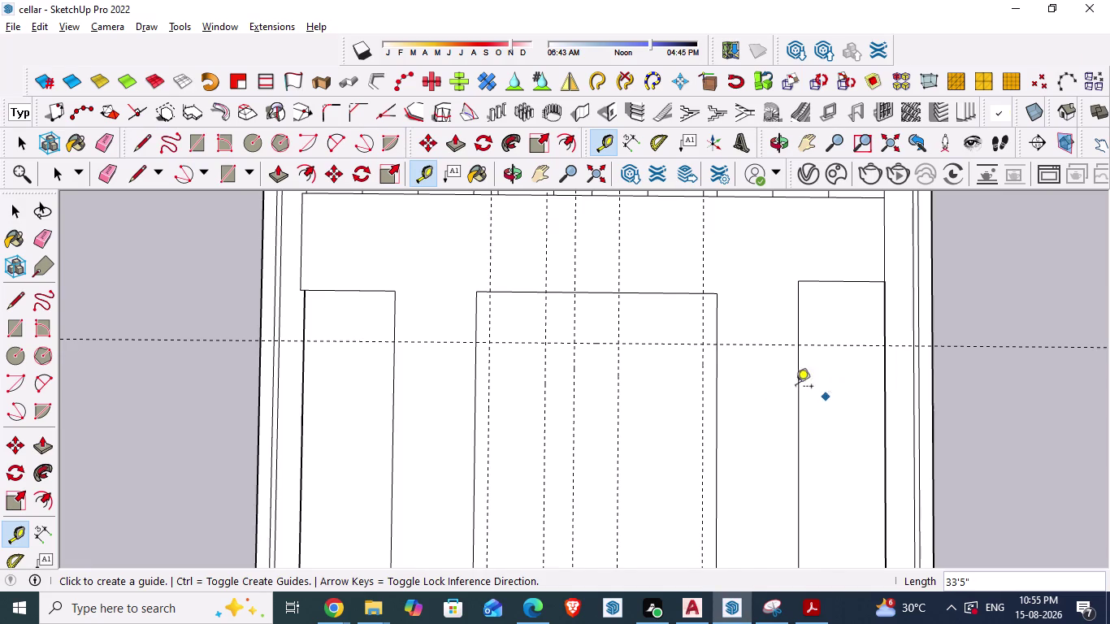
scroll(up, 3)
key(Escape)
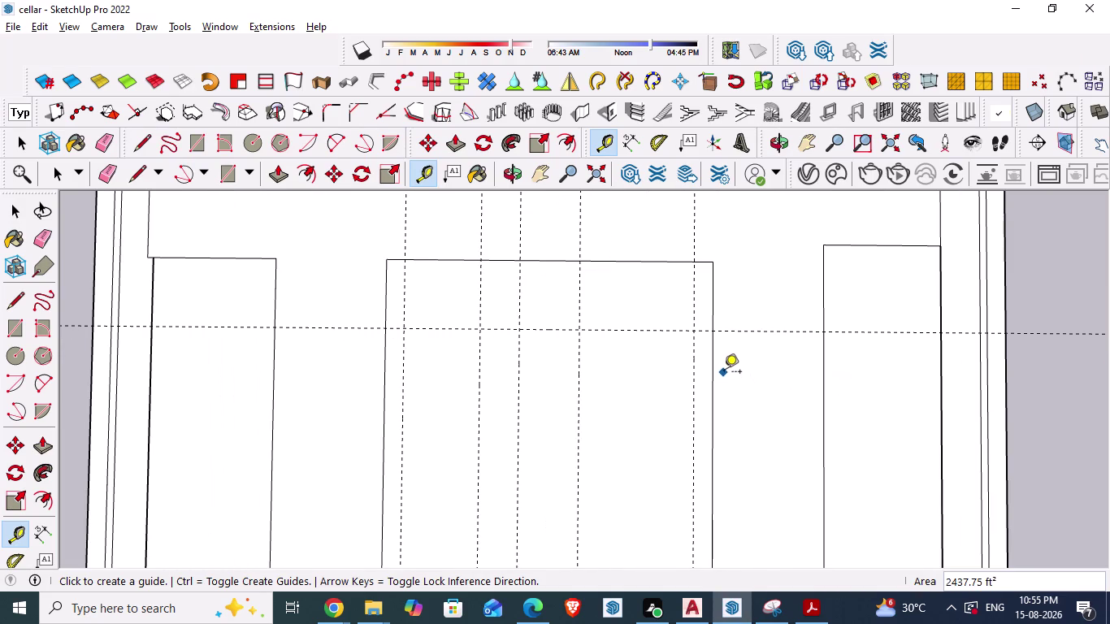
click(716, 308)
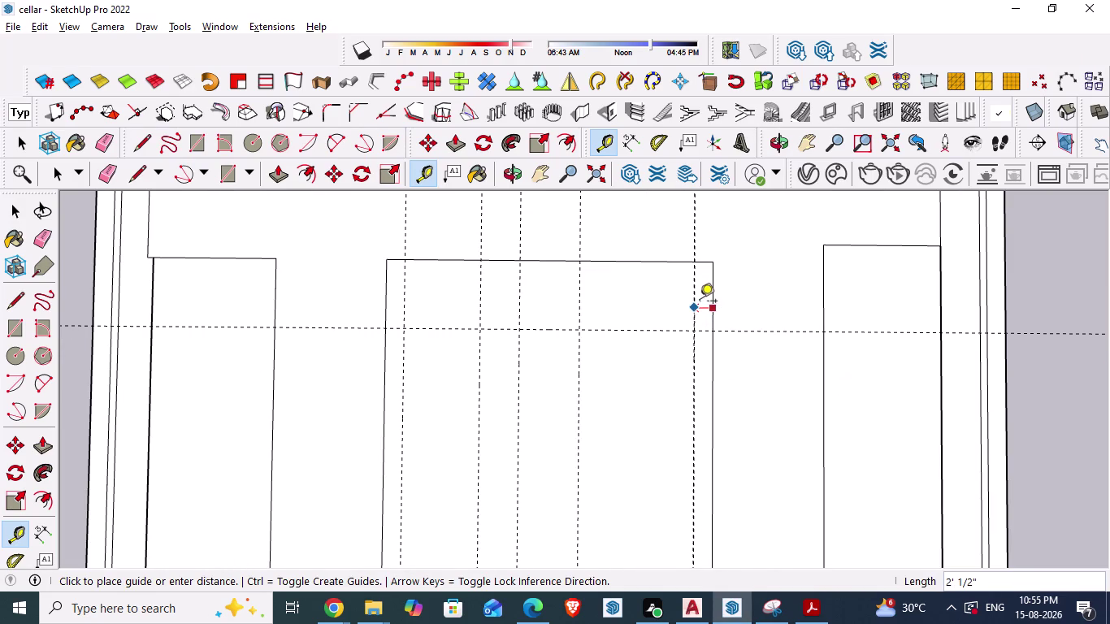
key(Escape)
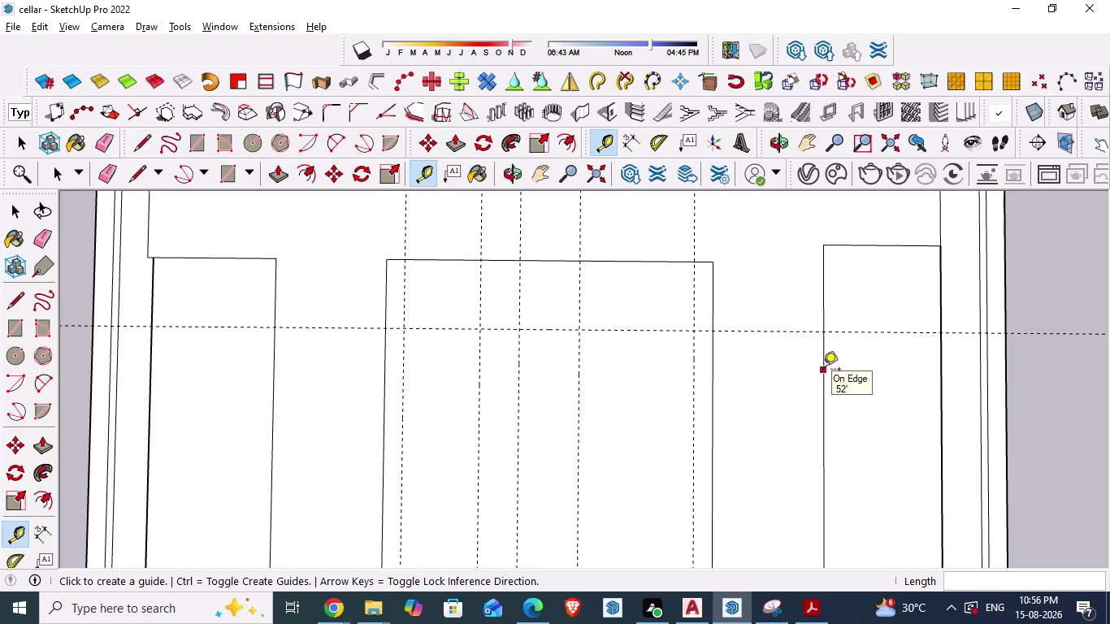
key(Escape)
scroll(down, 3)
scroll(down, 3)
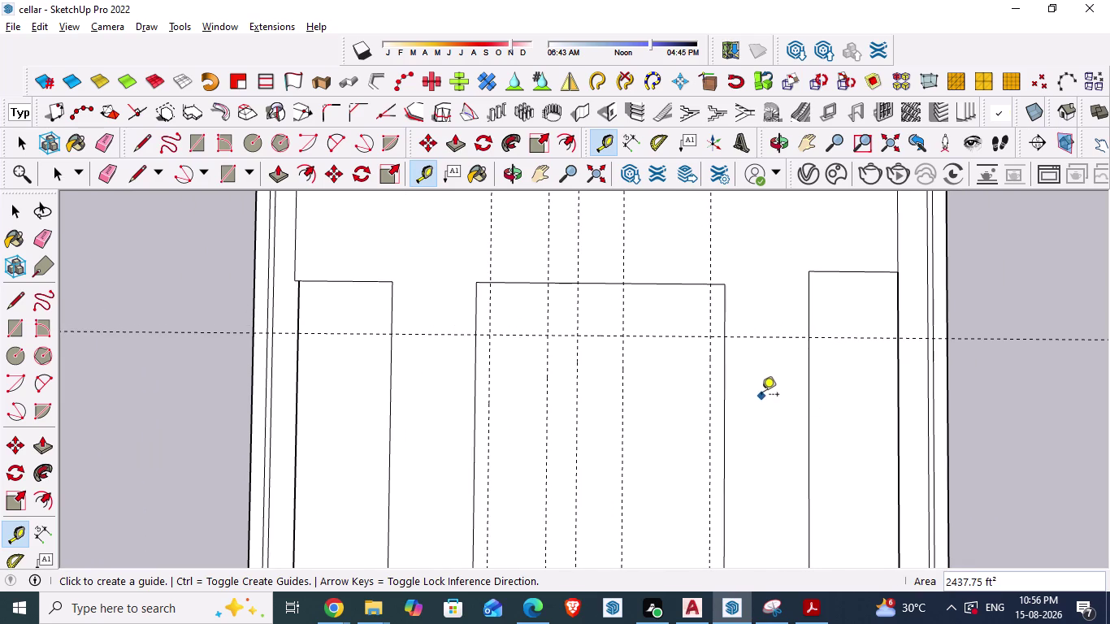
key(space)
scroll(up, 3)
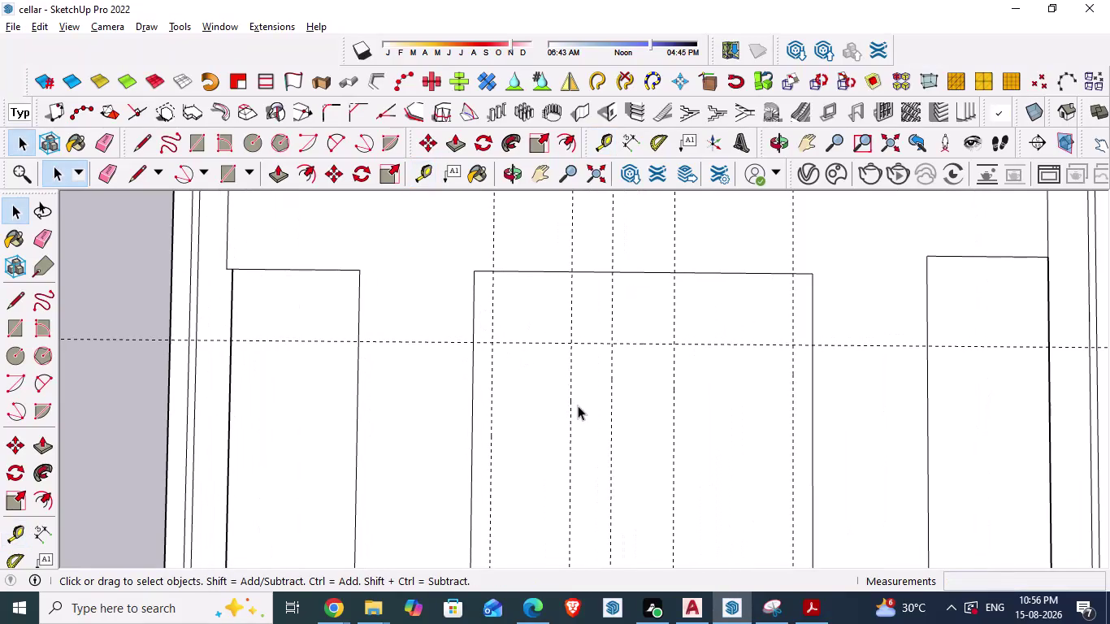
key(alt+Tab)
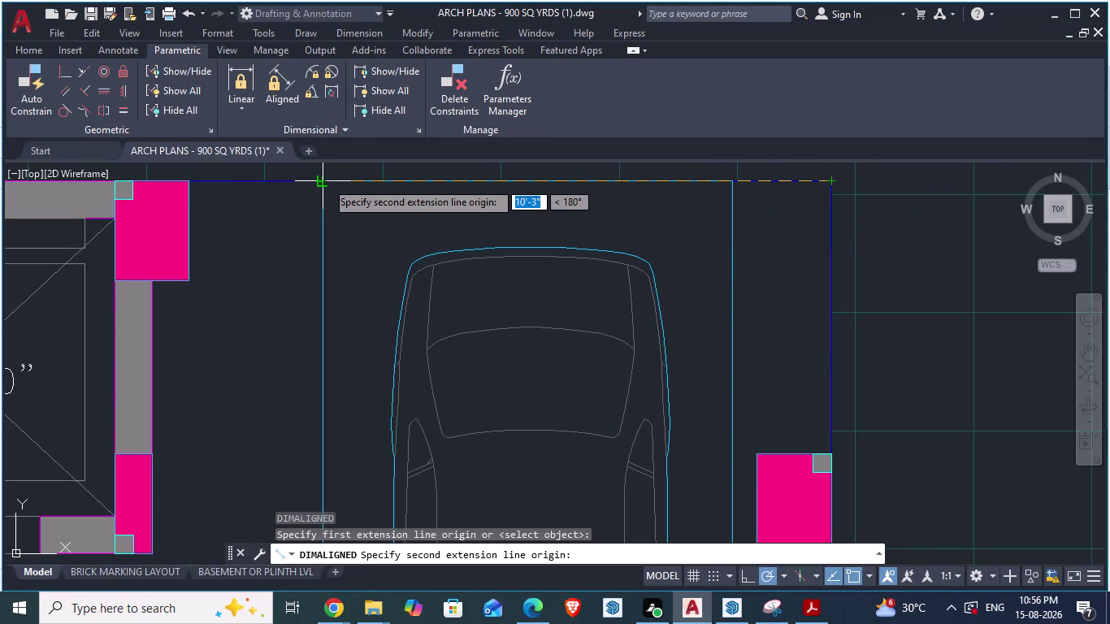
Return to the SketchUp cellar model after reading the 10'-3" measurement.
key(alt+Tab)
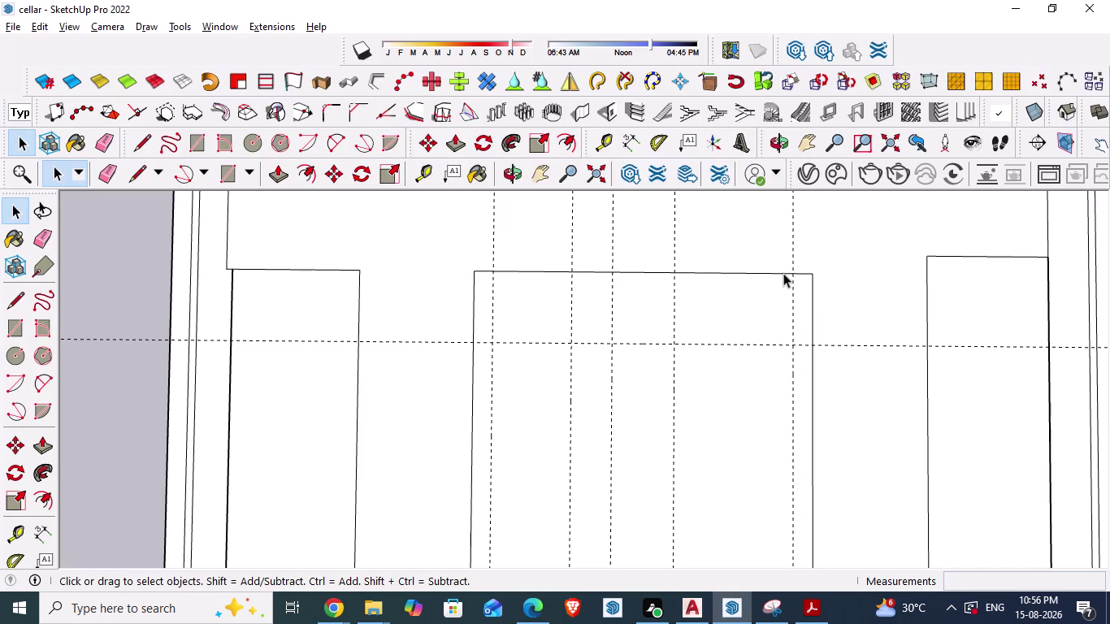
Mark a guide point 10'3" along the lift's top edge from its top-right corner.
key(t)
click(812, 282)
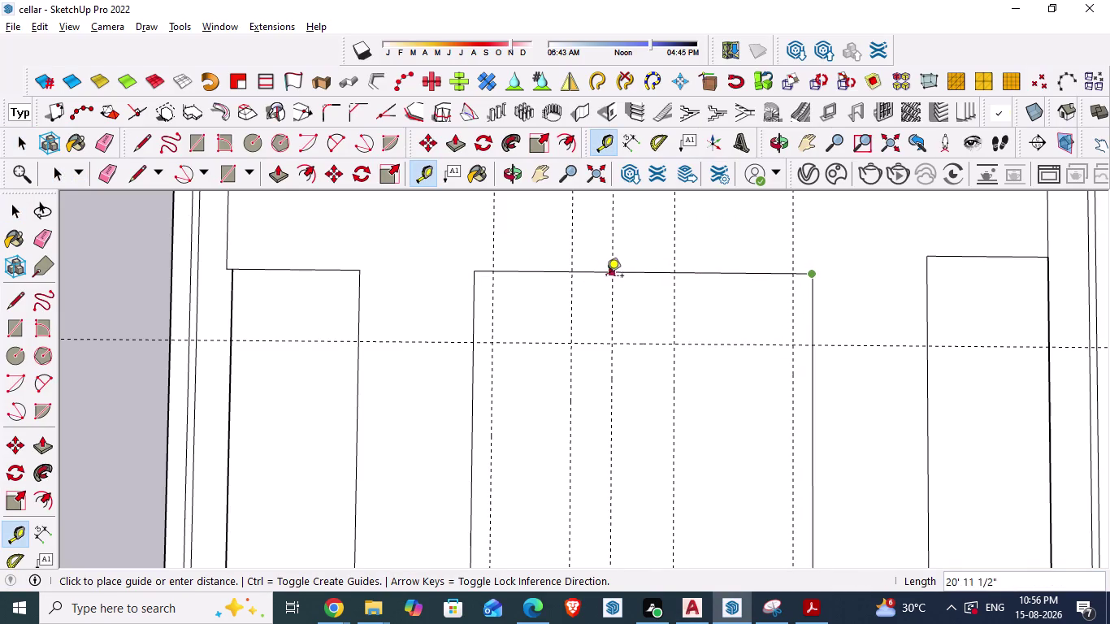
text(10)
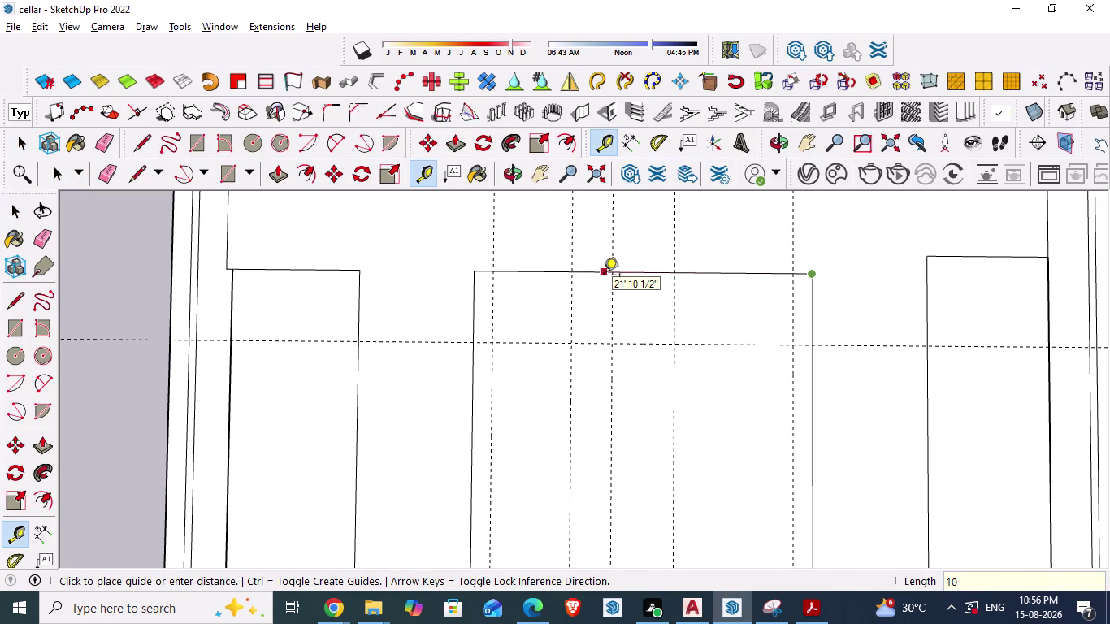
text('3)
key(shift+quotedbl)
key(Return)
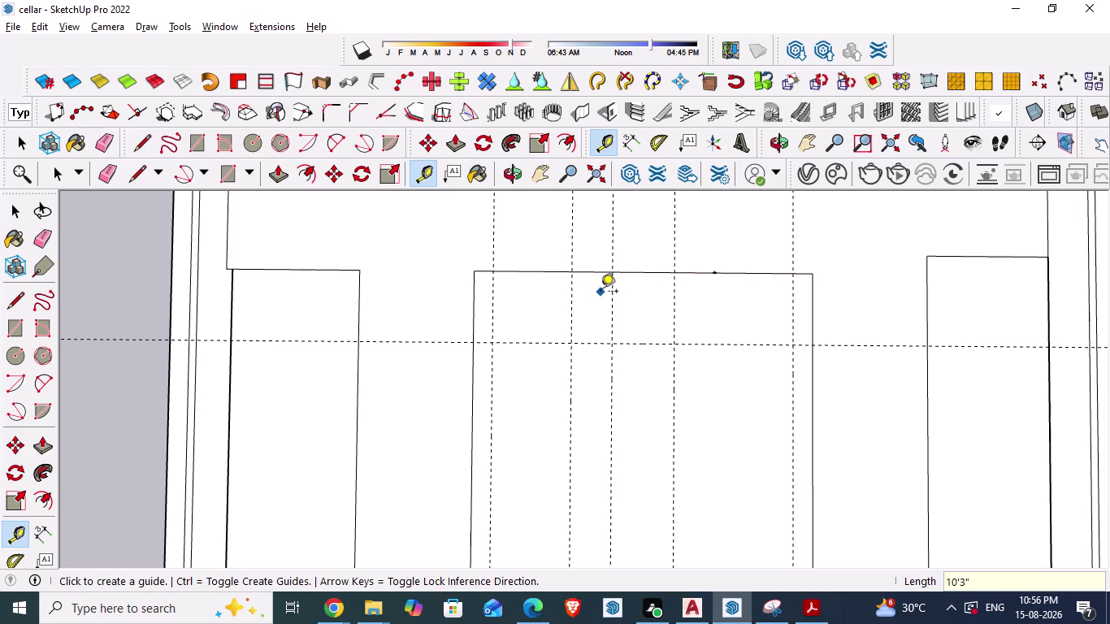
key(Escape)
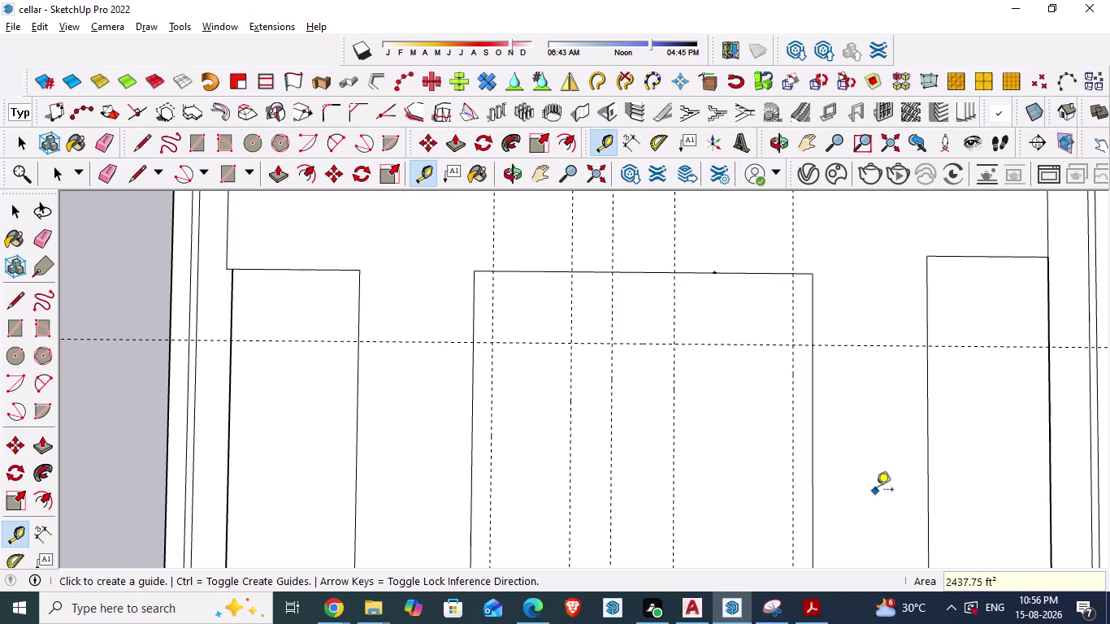
Erase all the vertical guide lines across the lift area.
key(e)
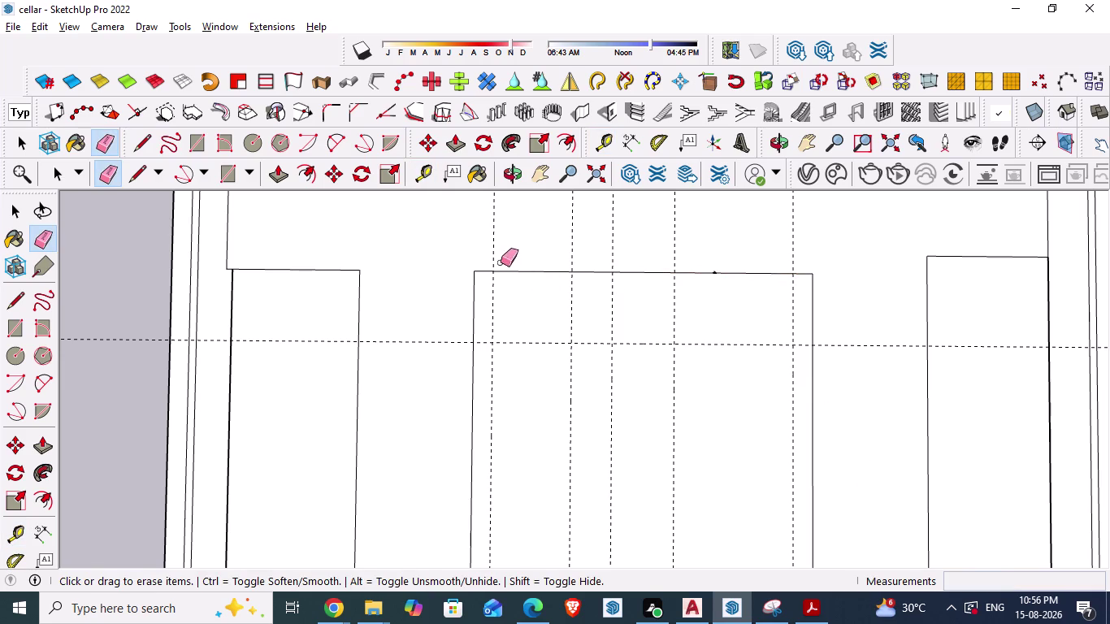
drag(468, 216, 834, 246)
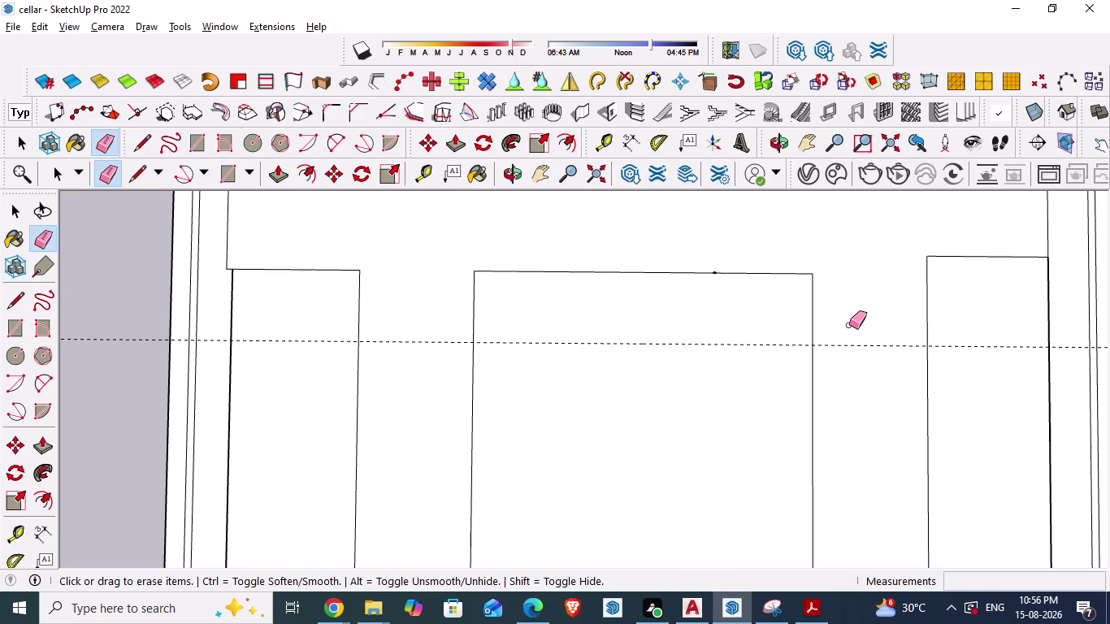
scroll(down, 3)
scroll(down, 3)
scroll(down, 3)
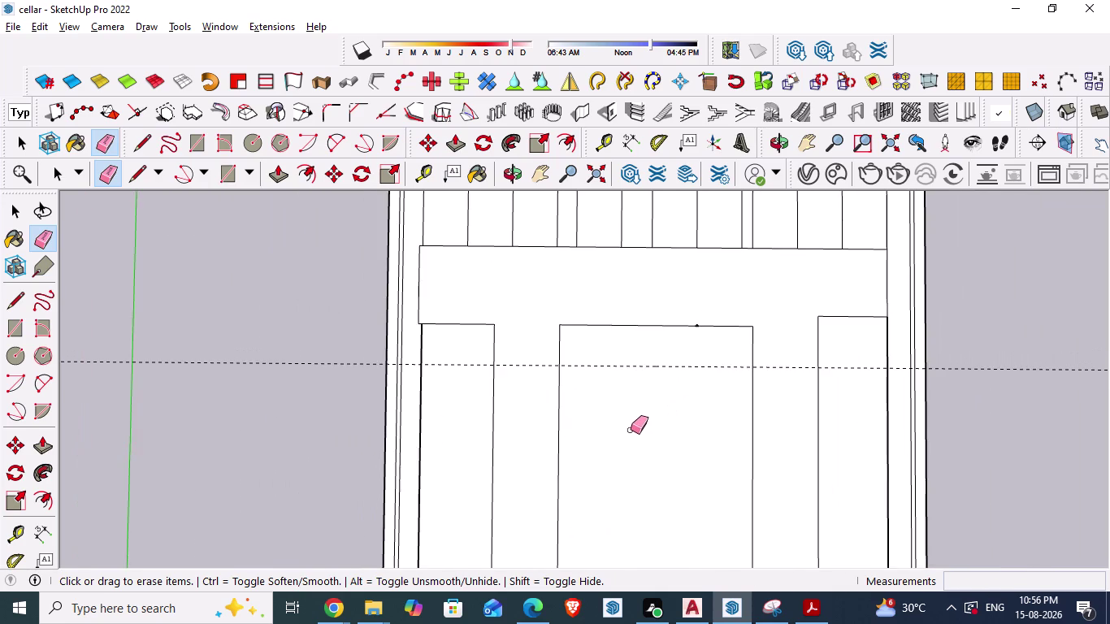
scroll(down, 3)
scroll(down, 3)
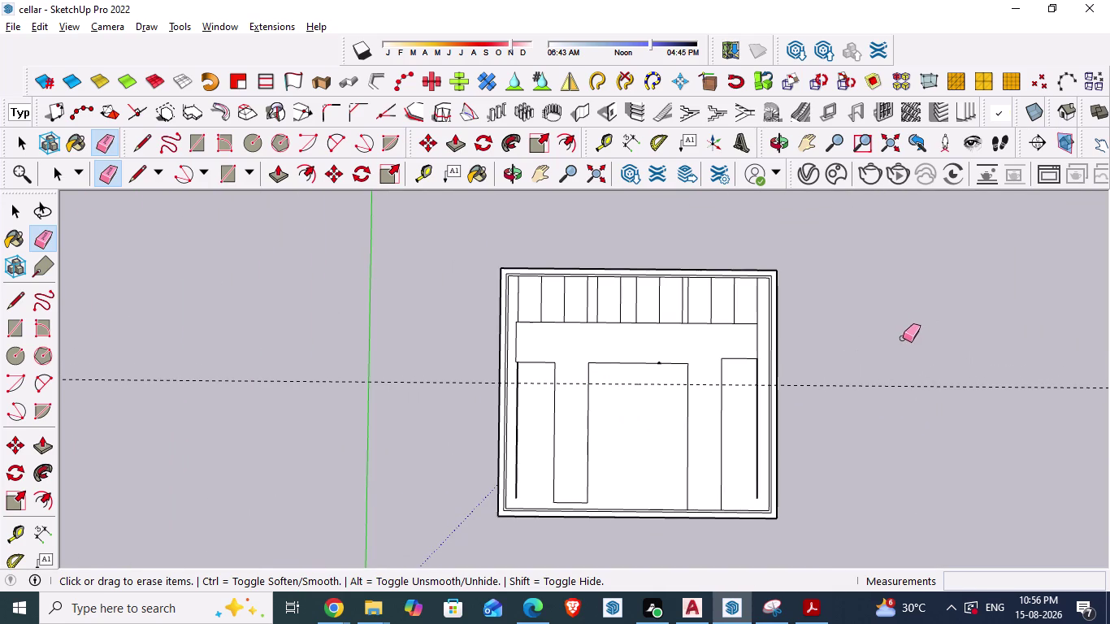
drag(902, 338, 905, 447)
click(865, 388)
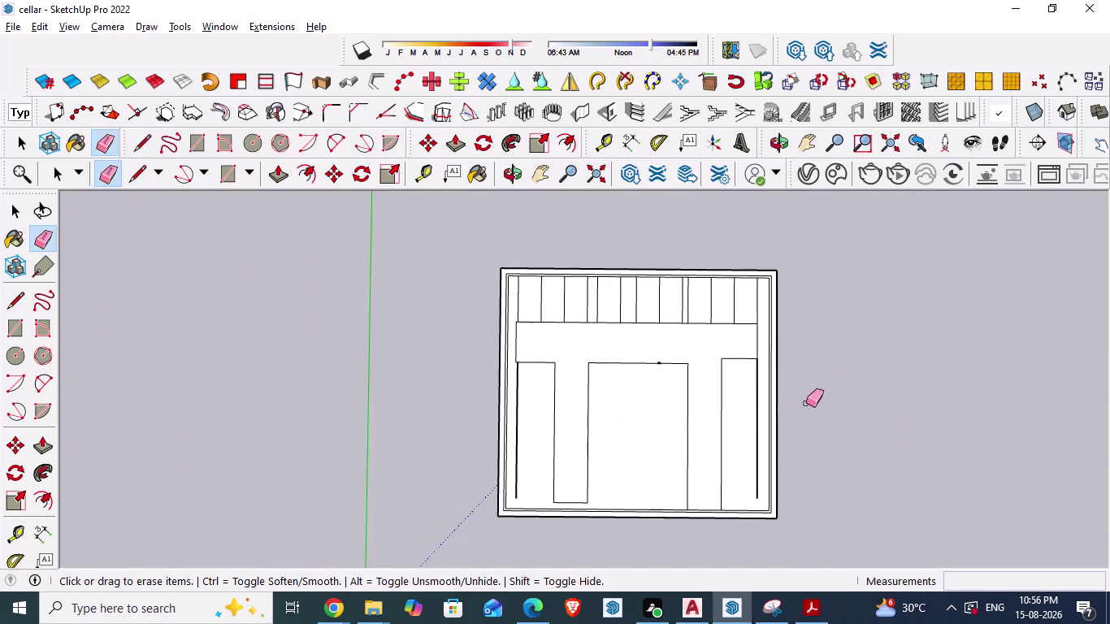
scroll(up, 3)
scroll(up, 3)
scroll(up, 3)
scroll(up, 3)
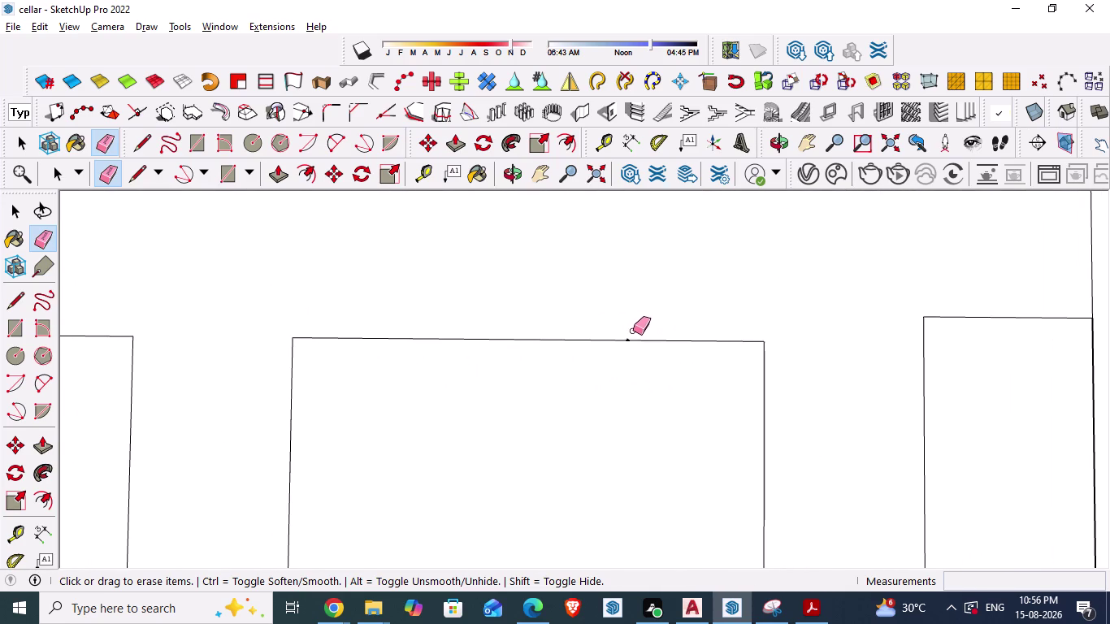
Erase stray edges around the lift opening, undo to restore them, and save.
click(629, 341)
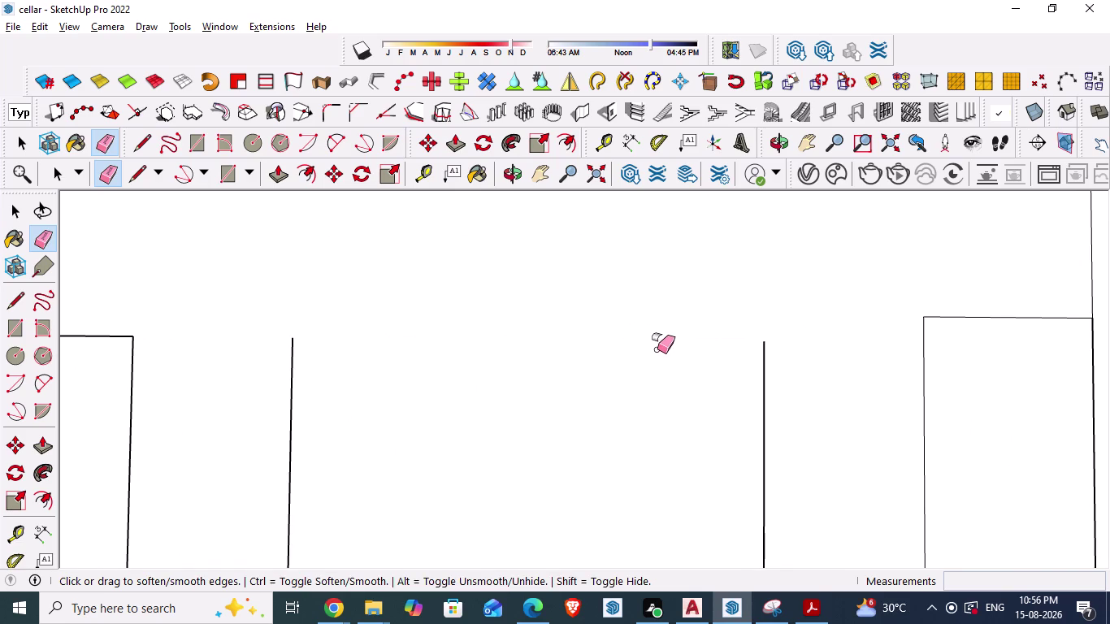
key(ctrl+z)
scroll(up, 3)
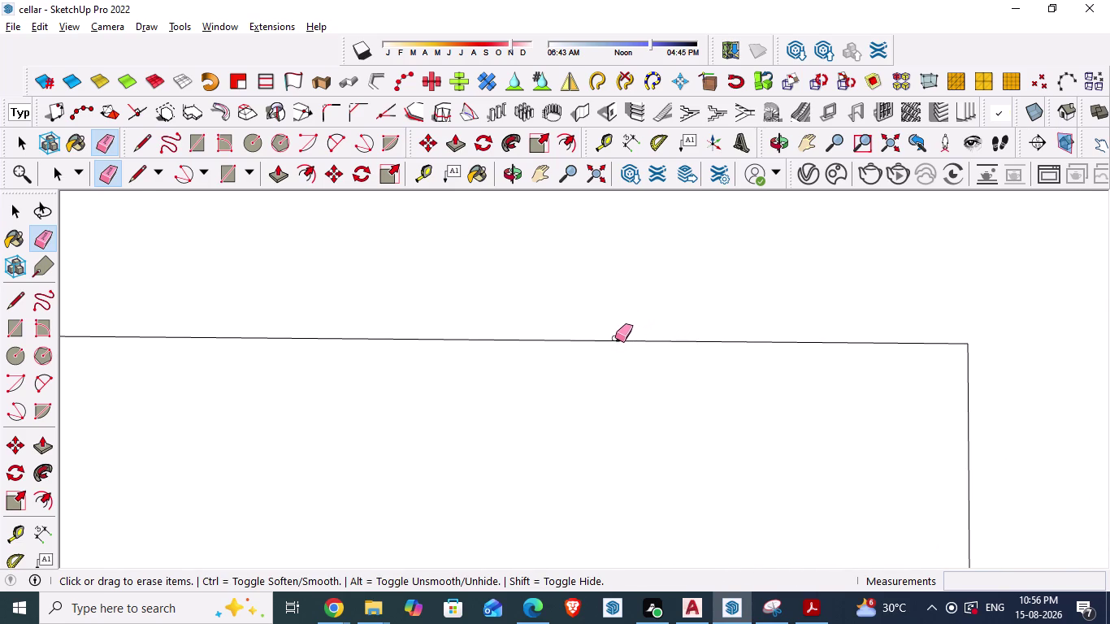
click(620, 338)
scroll(up, 3)
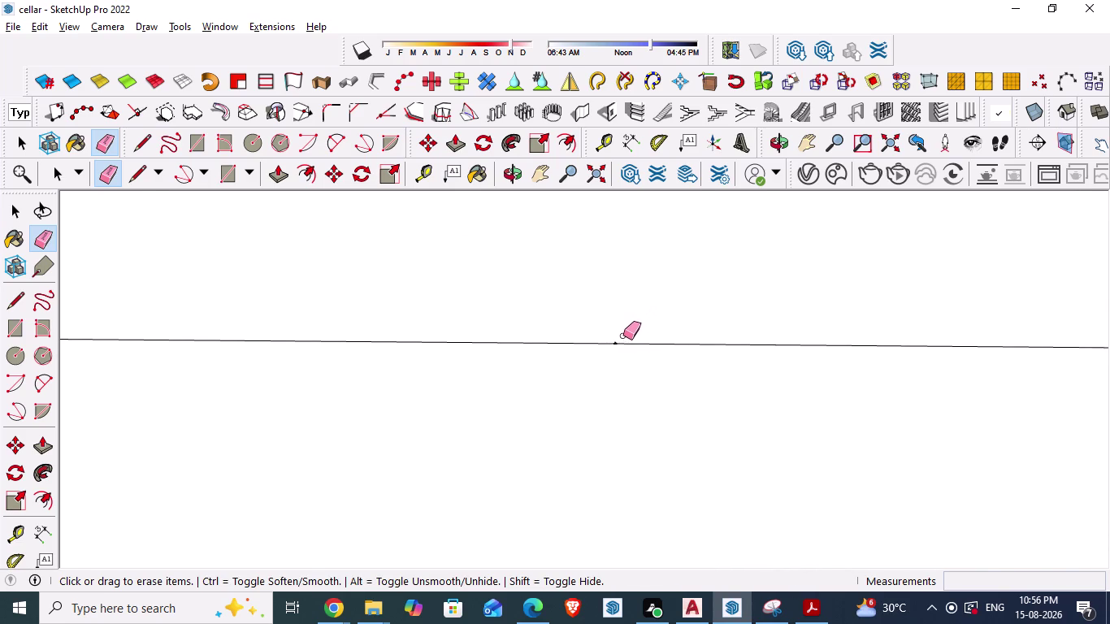
scroll(up, 3)
click(599, 345)
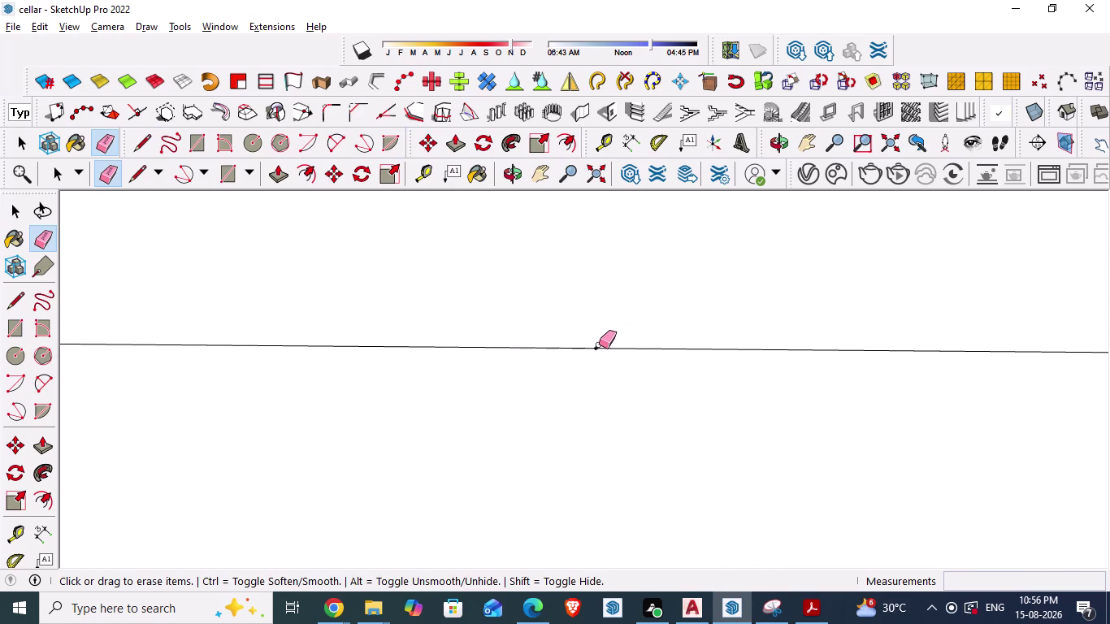
click(598, 345)
scroll(up, 3)
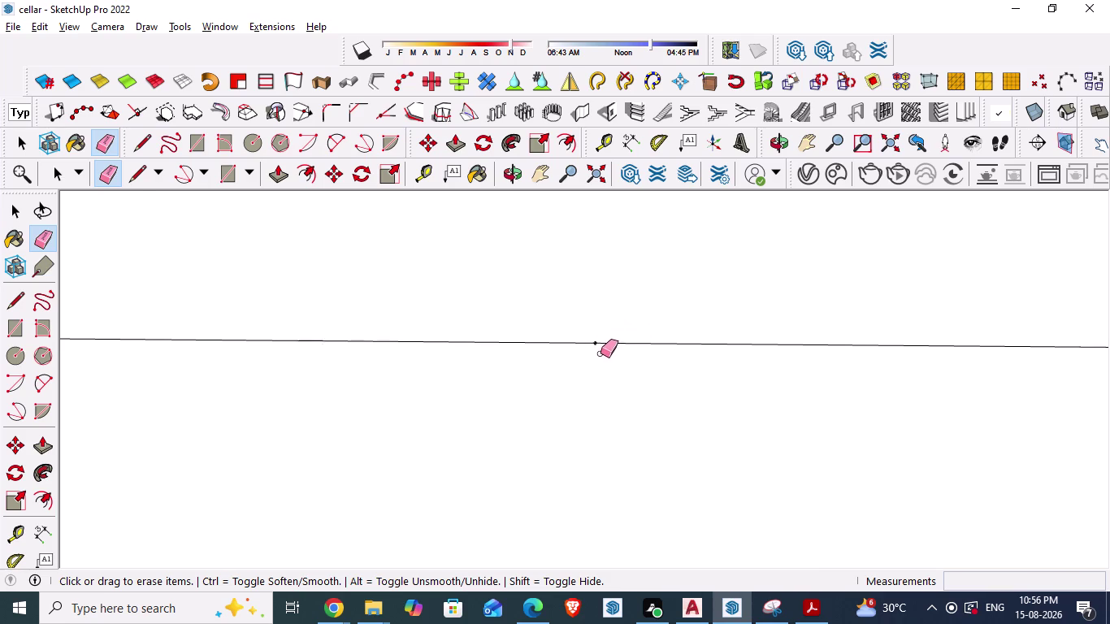
scroll(up, 3)
click(593, 335)
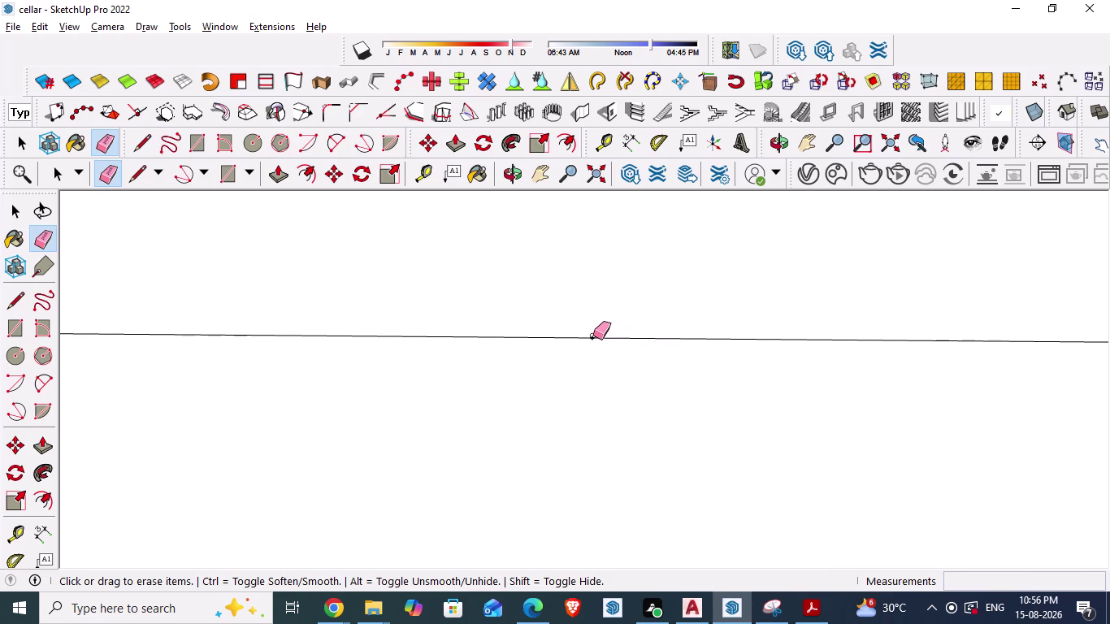
click(593, 336)
click(593, 338)
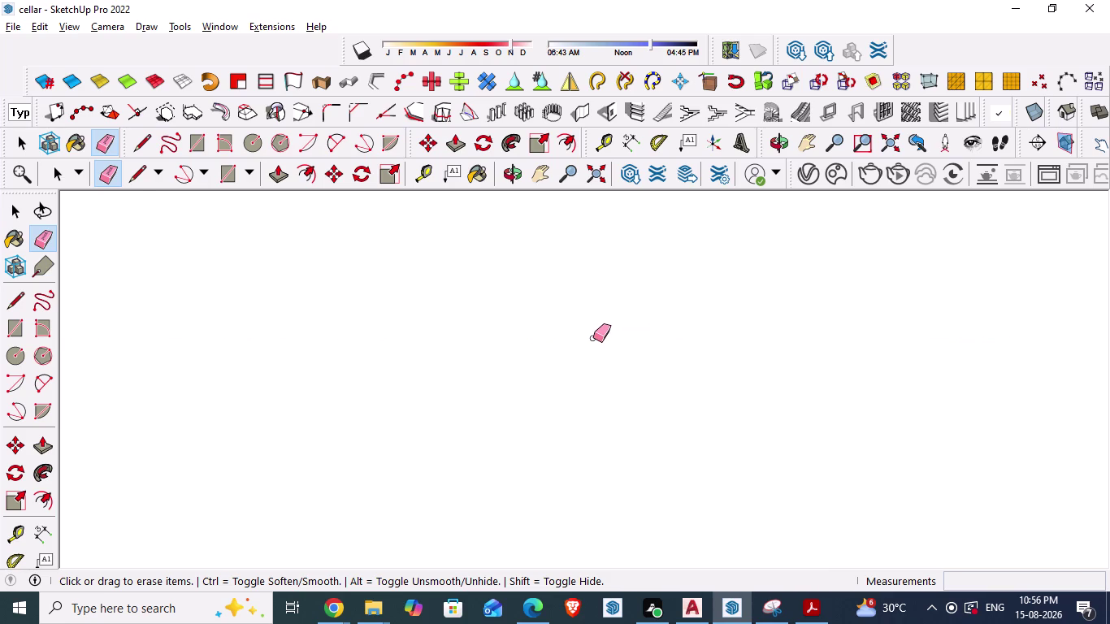
key(ctrl+z)
key(ctrl+s)
Zoom out to show the cellar floor outline, then switch to the AutoCAD plan.
scroll(down, 3)
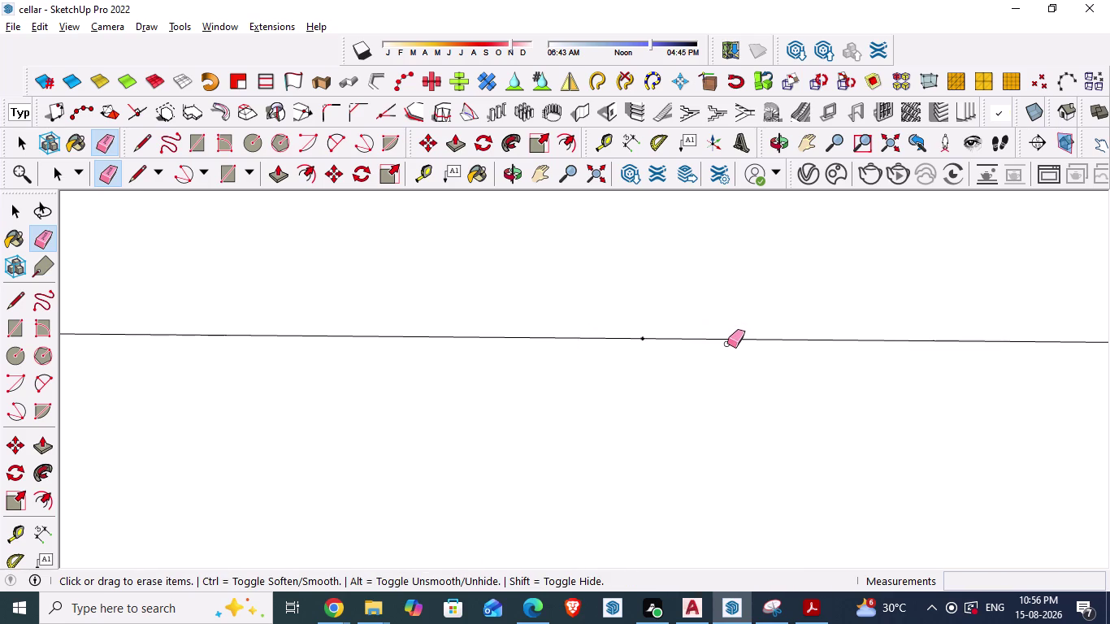
scroll(down, 3)
key(c)
key(Escape)
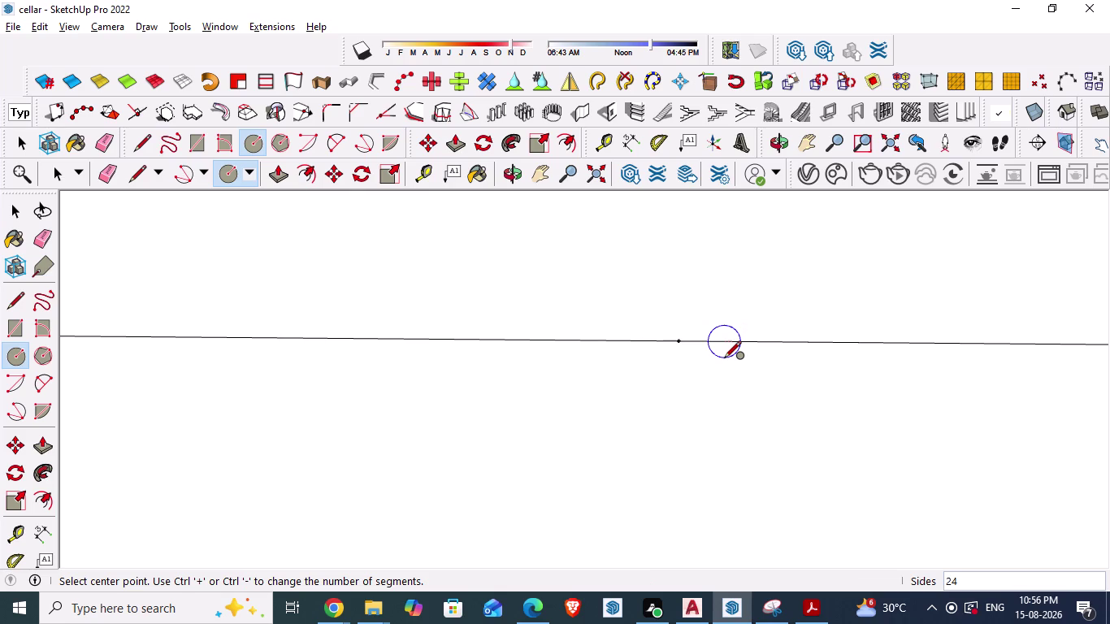
key(space)
scroll(down, 3)
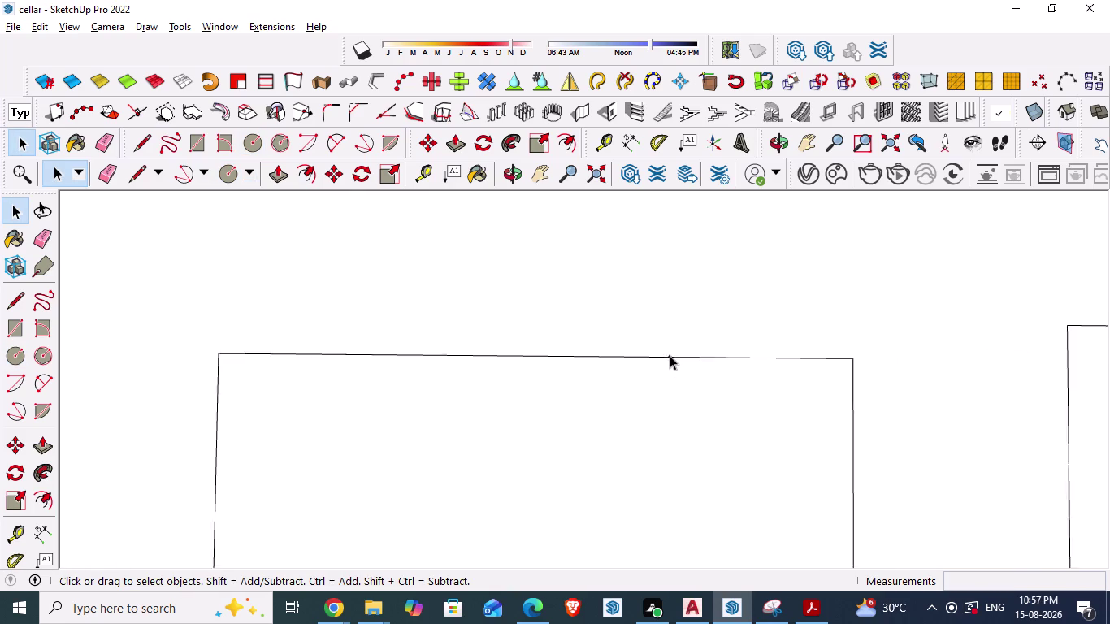
scroll(down, 3)
scroll(down, 3)
scroll(down, 3)
scroll(up, 3)
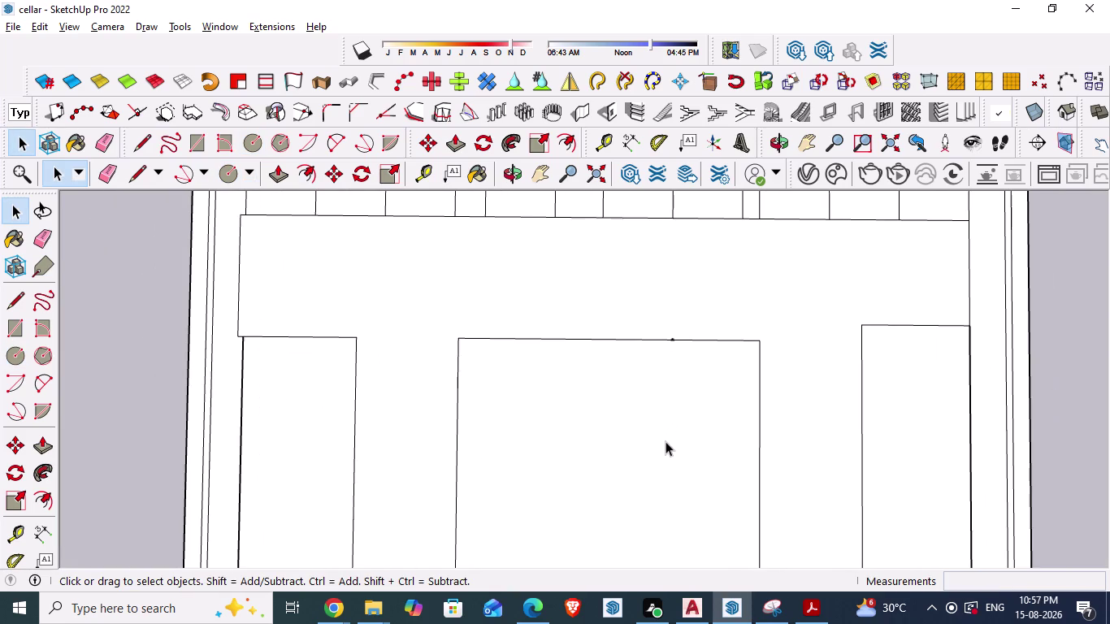
key(alt+Tab)
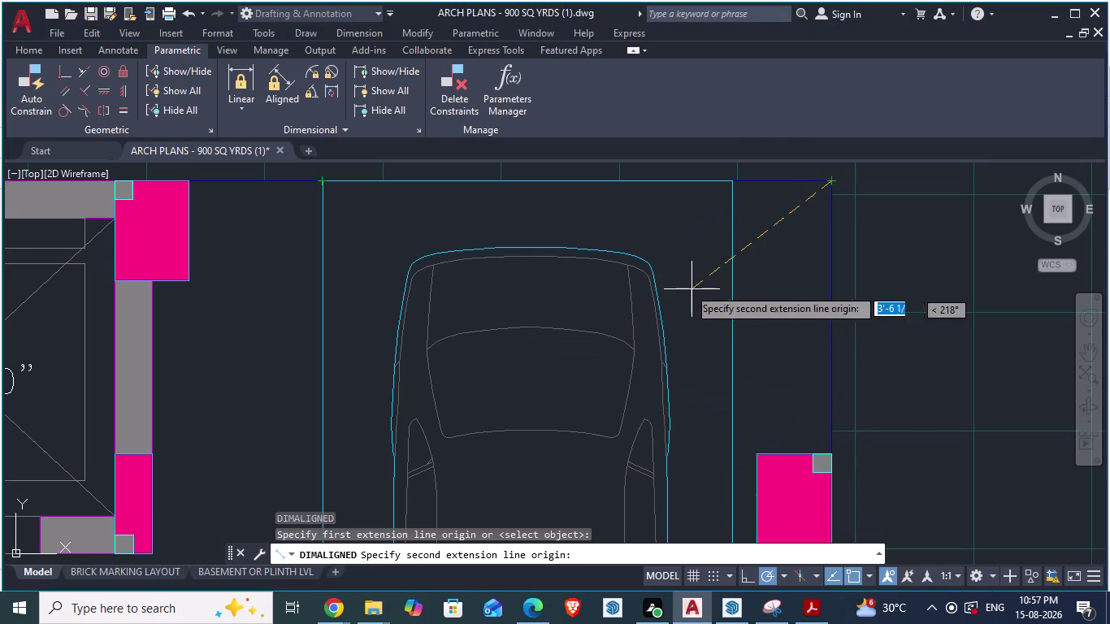
Start a guide measurement from the opening's top corner in SketchUp, then cancel it.
scroll(down, 3)
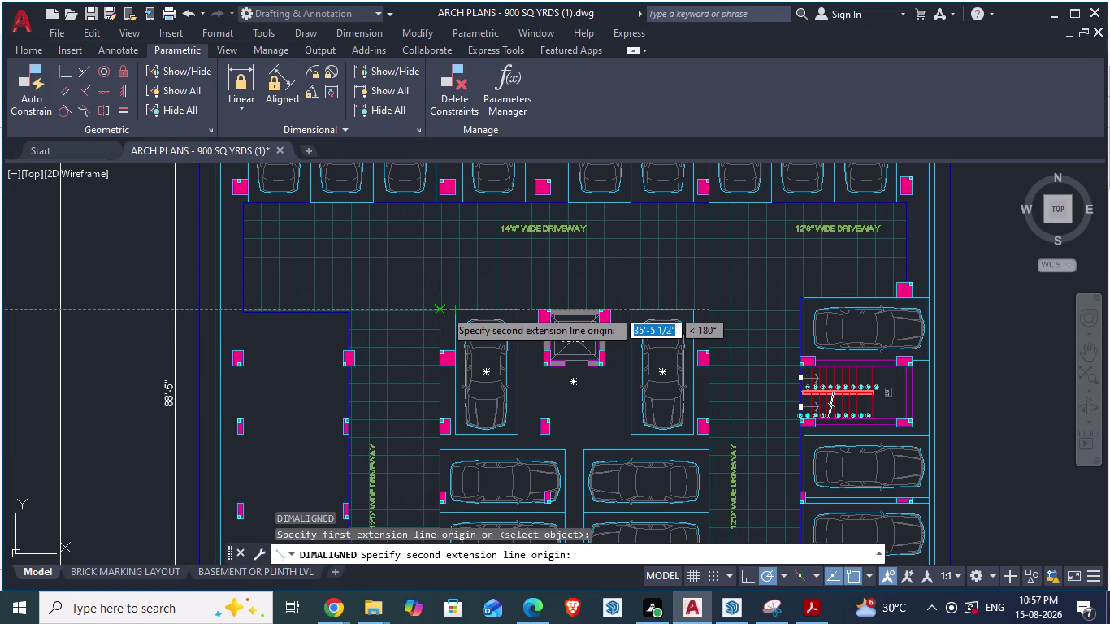
key(alt+Tab)
scroll(up, 3)
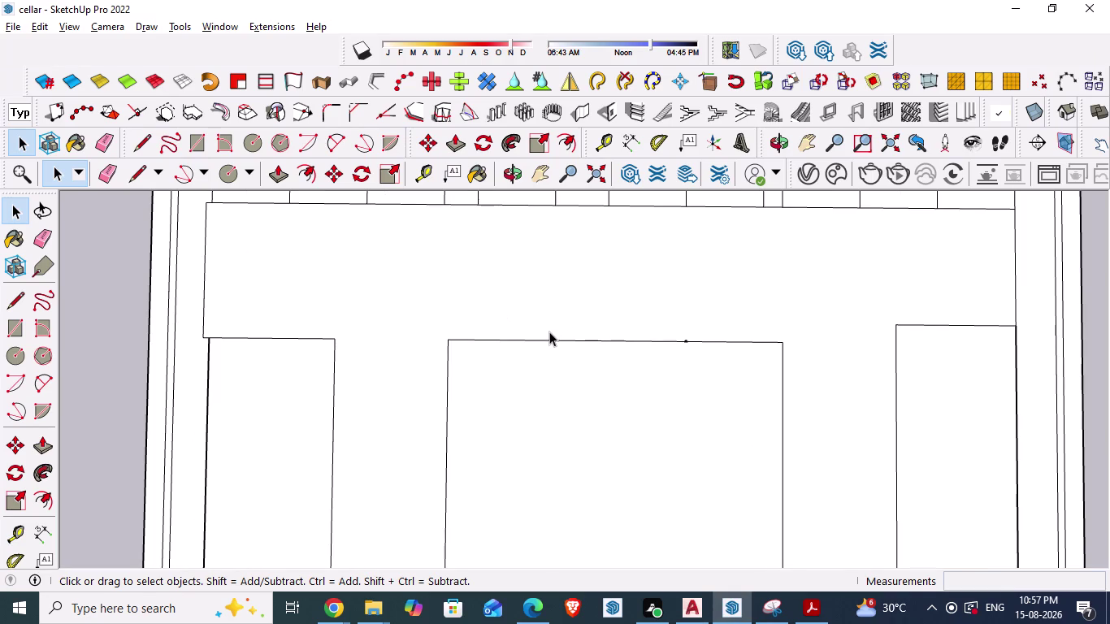
key(t)
click(449, 341)
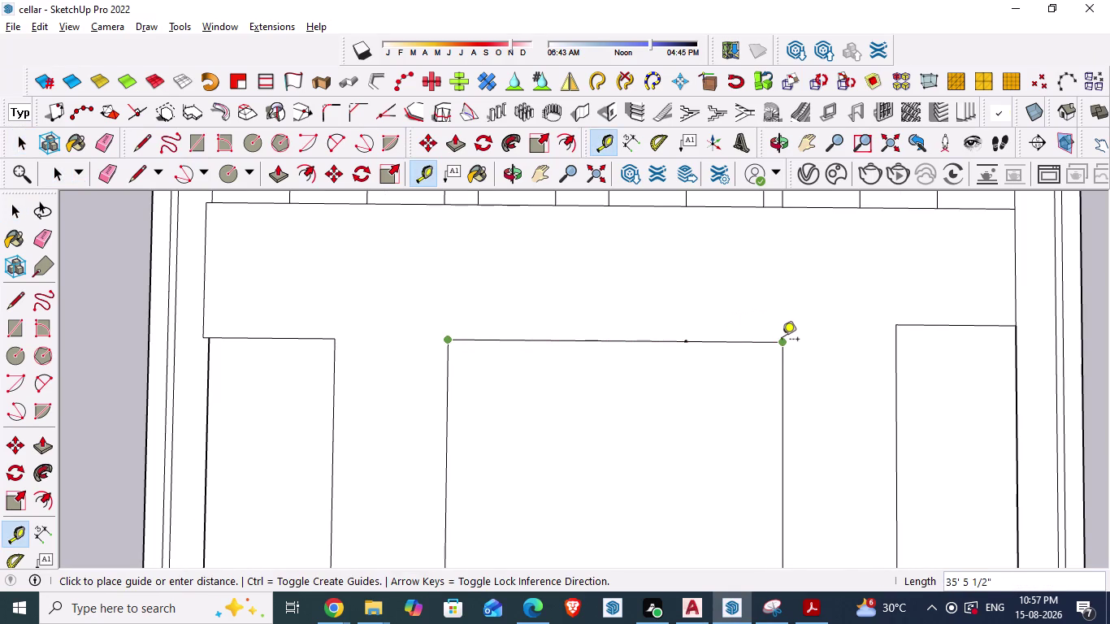
key(Escape)
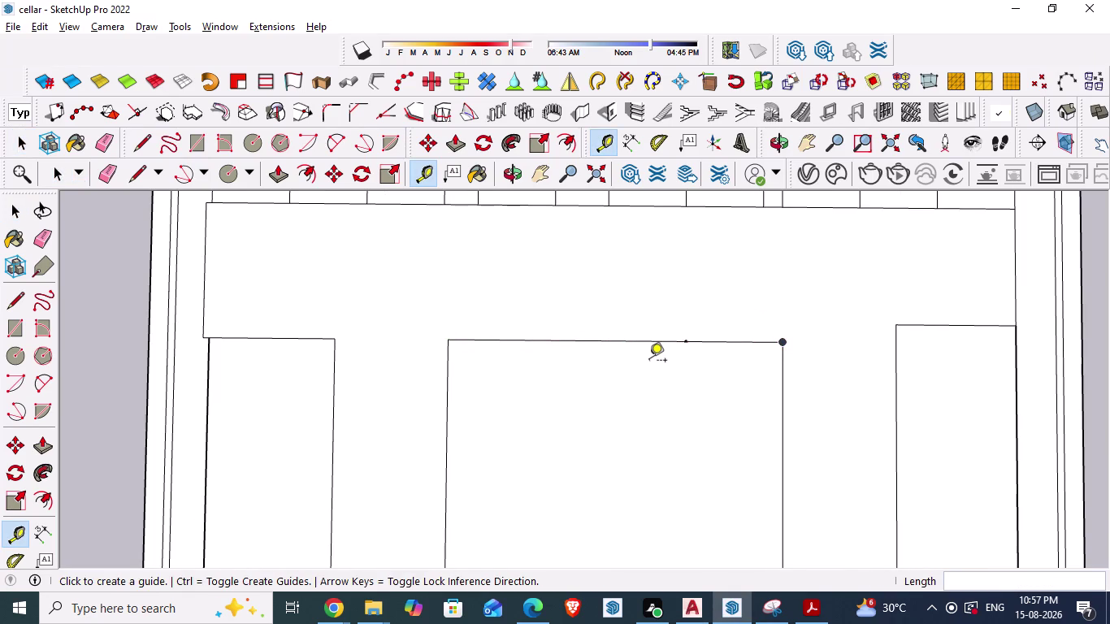
Zoom around the AutoCAD plan to read the wall-corner-to-lift distances.
key(alt+Tab)
scroll(up, 3)
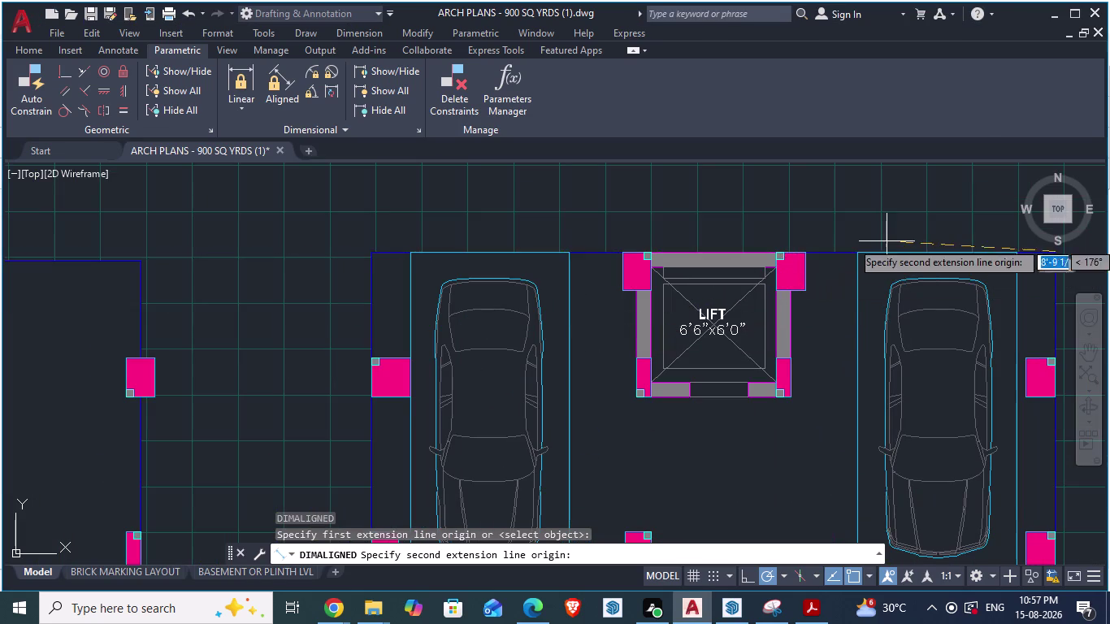
scroll(up, 3)
scroll(down, 3)
scroll(up, 3)
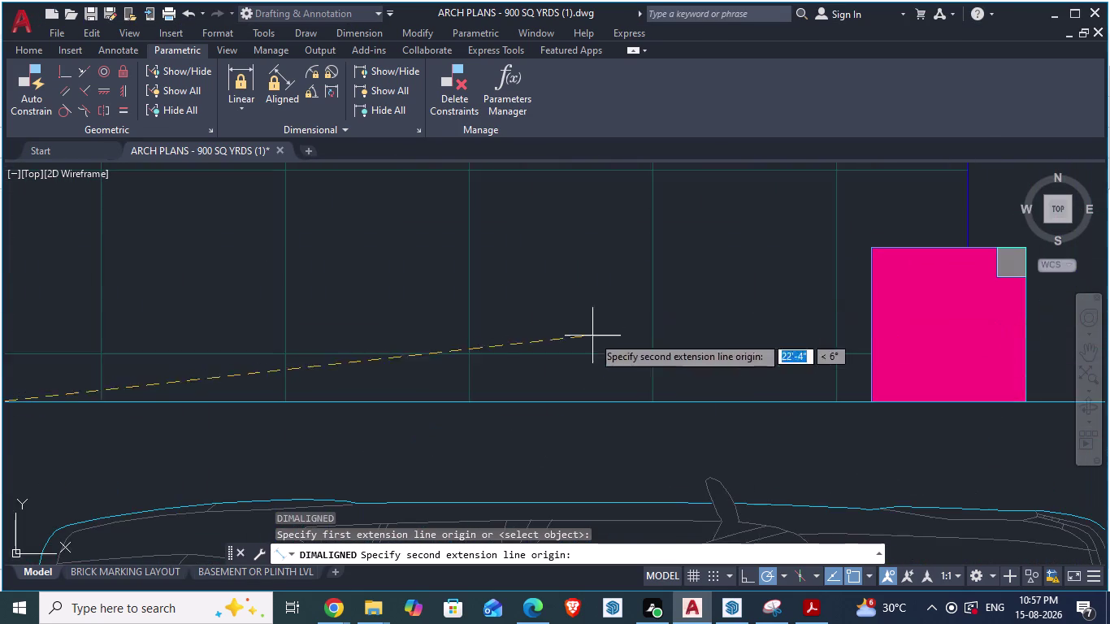
scroll(down, 3)
scroll(up, 3)
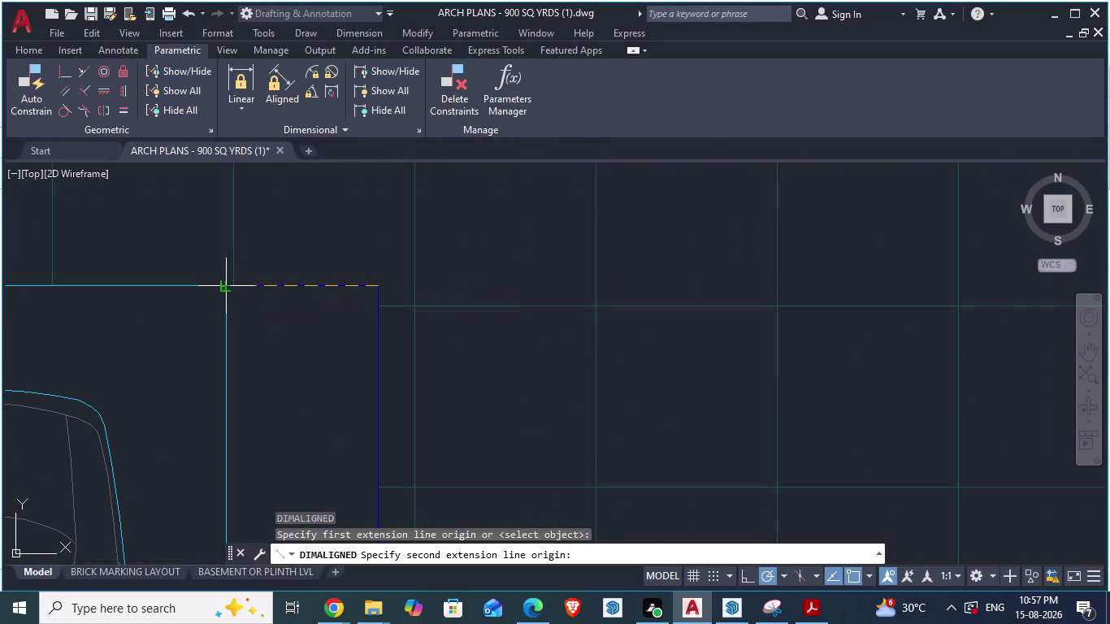
scroll(down, 3)
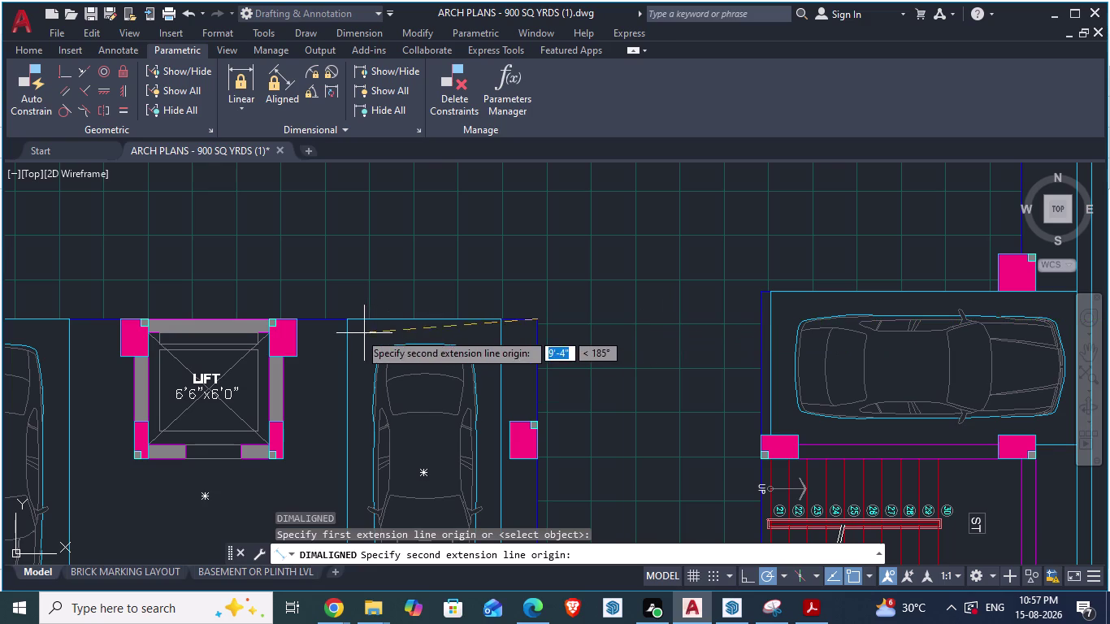
key(alt+Tab)
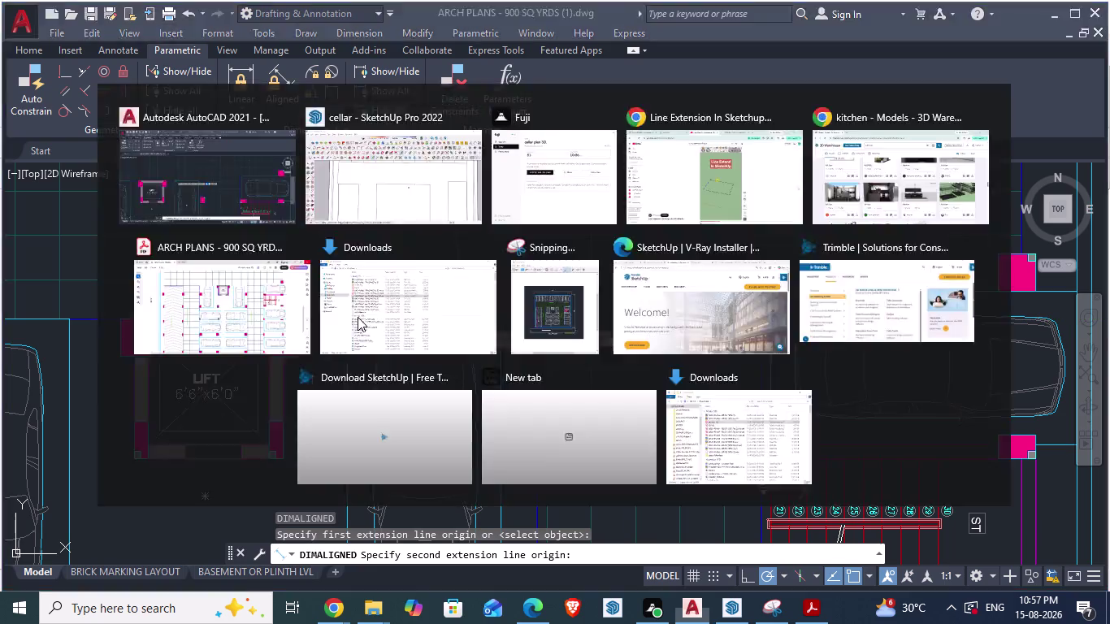
Place a guide 2' left of the opening's right corner.
click(780, 345)
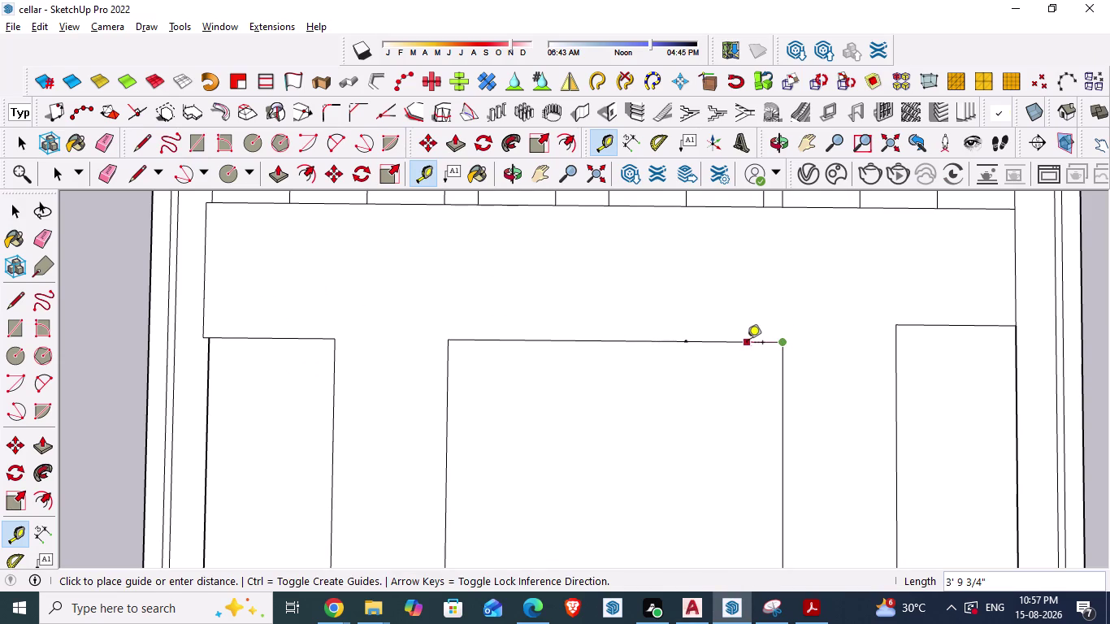
text(2')
key(Return)
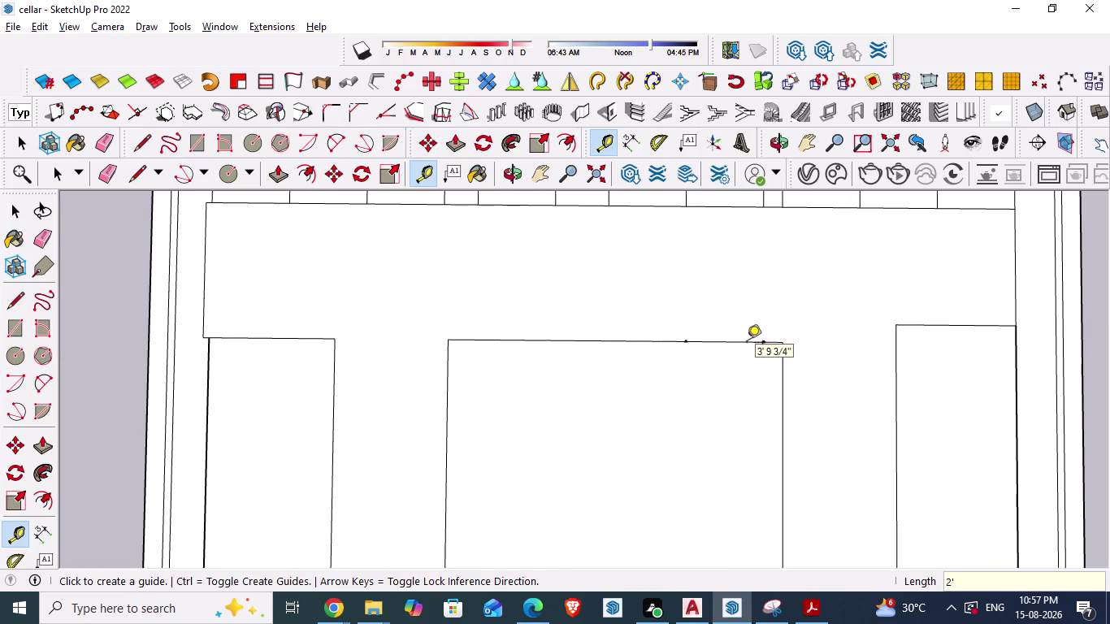
click(782, 419)
text(2')
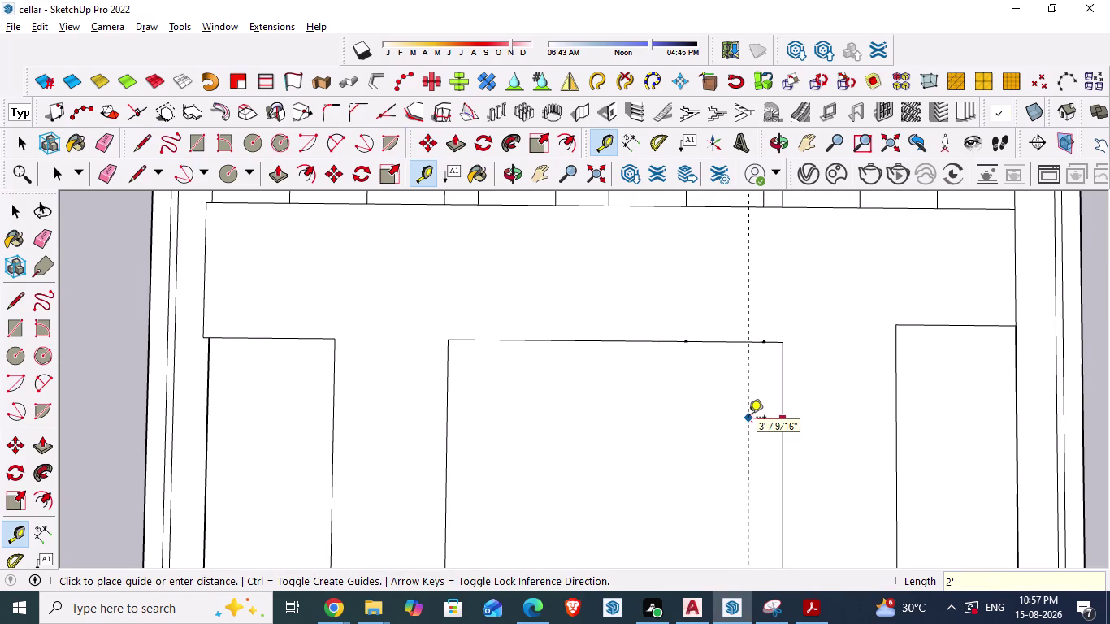
key(Return)
Place a guide 10'3" left of the opening's right edge.
key(alt+Tab)
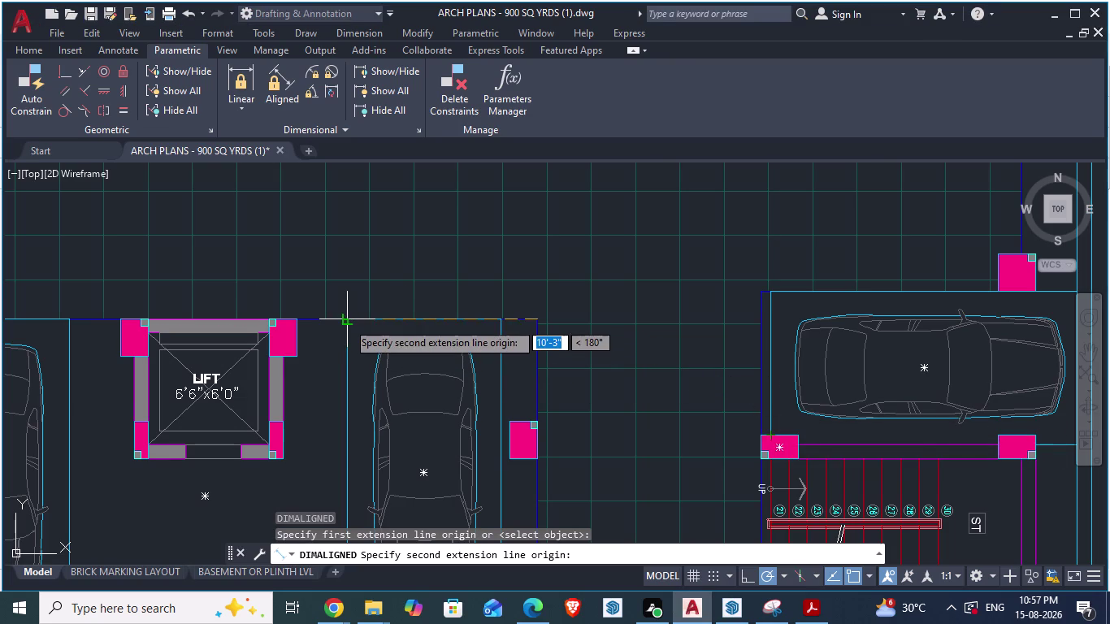
key(alt+Tab)
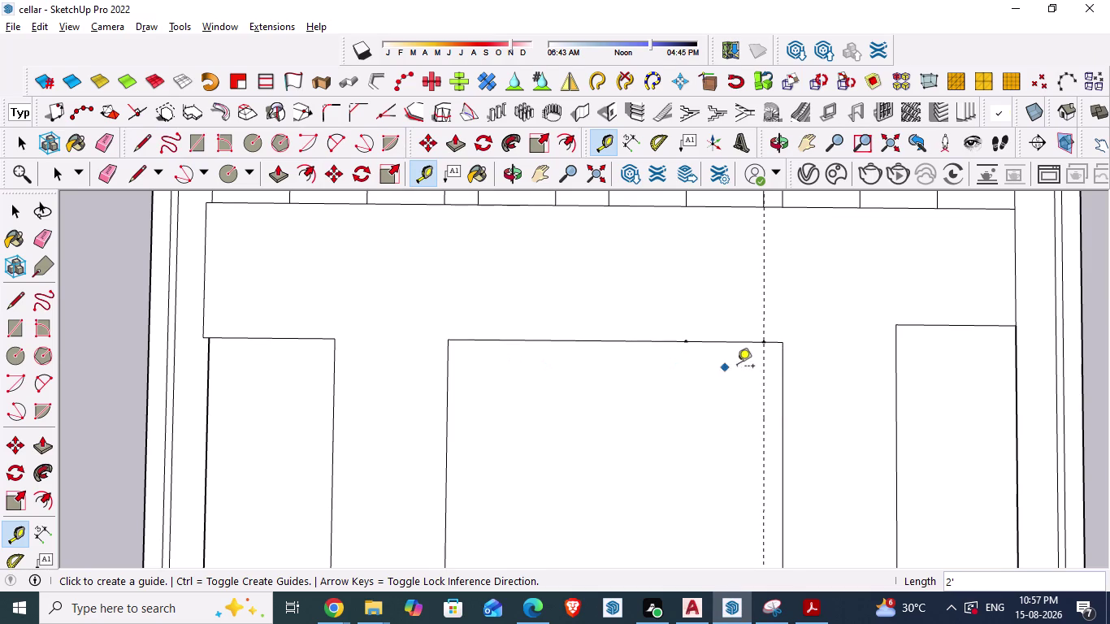
click(784, 409)
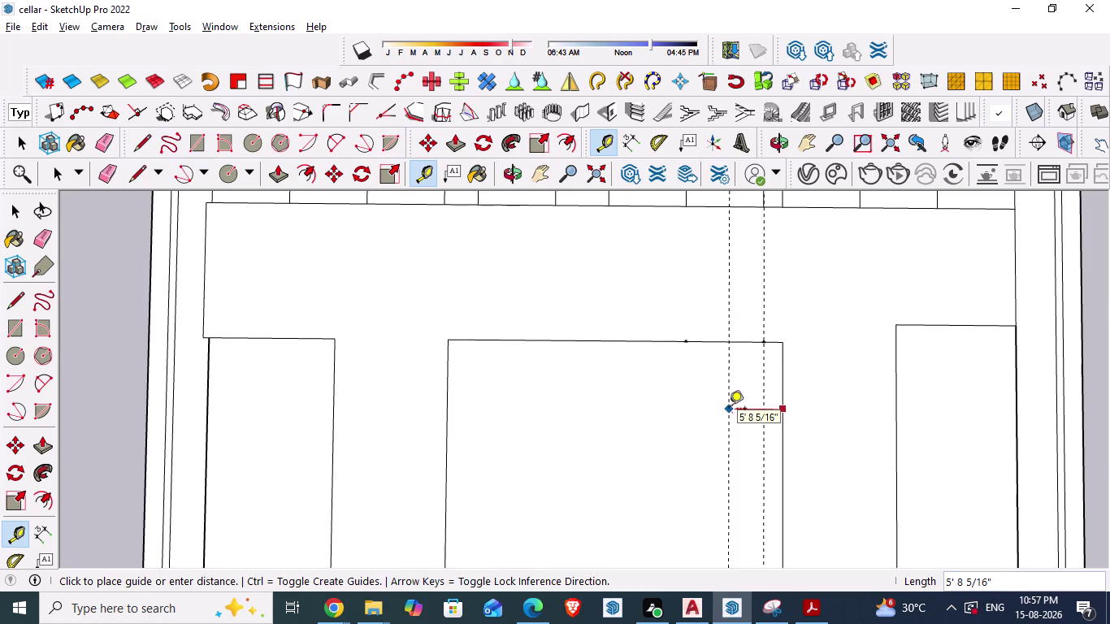
text(10'3)
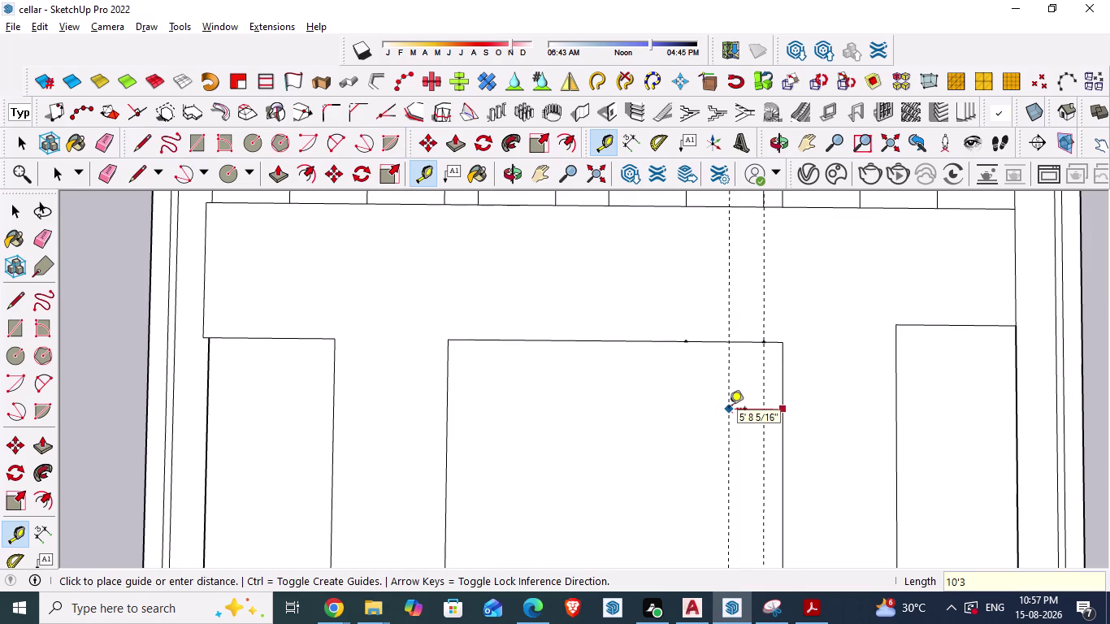
text(")
key(Return)
Check the AutoCAD plan, then place a further guide at 25'2.5" from the right side.
key(alt+Tab)
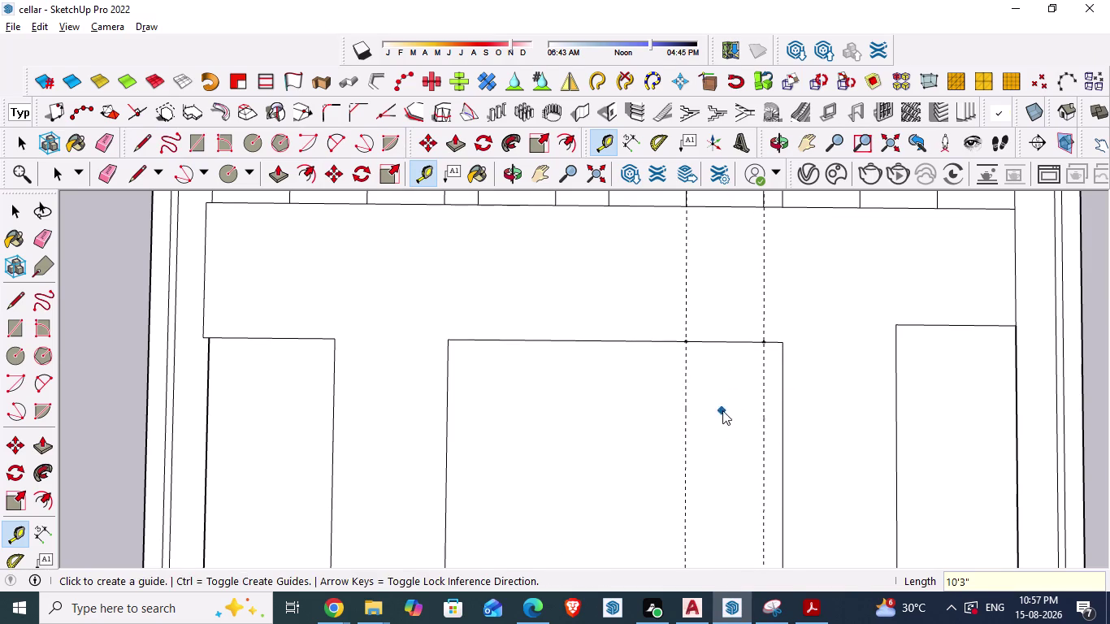
scroll(down, 3)
scroll(up, 3)
scroll(down, 3)
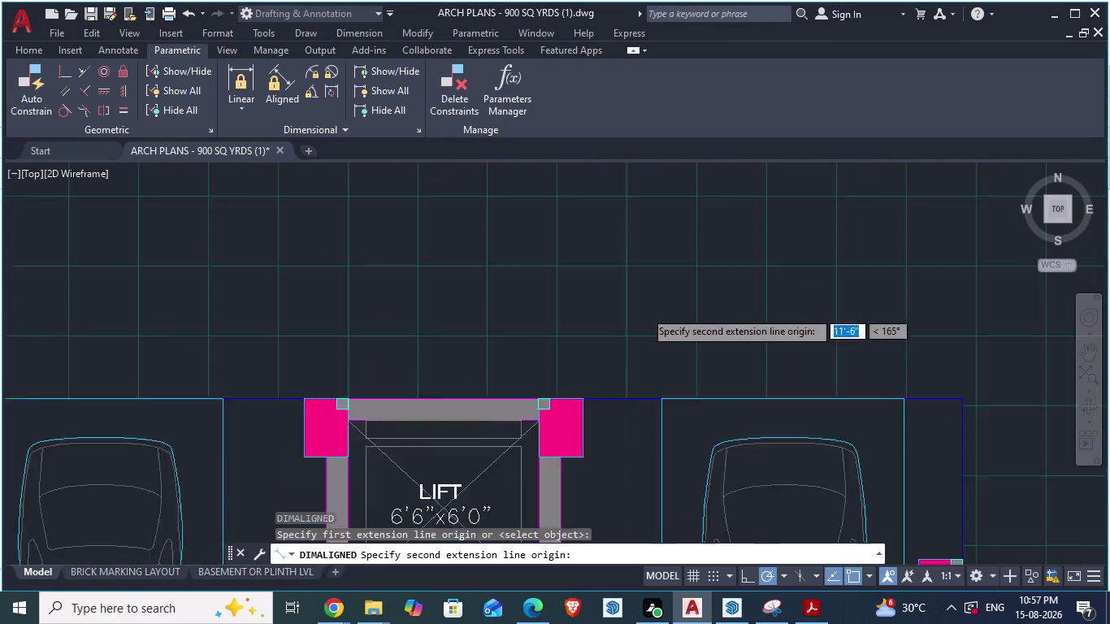
scroll(down, 3)
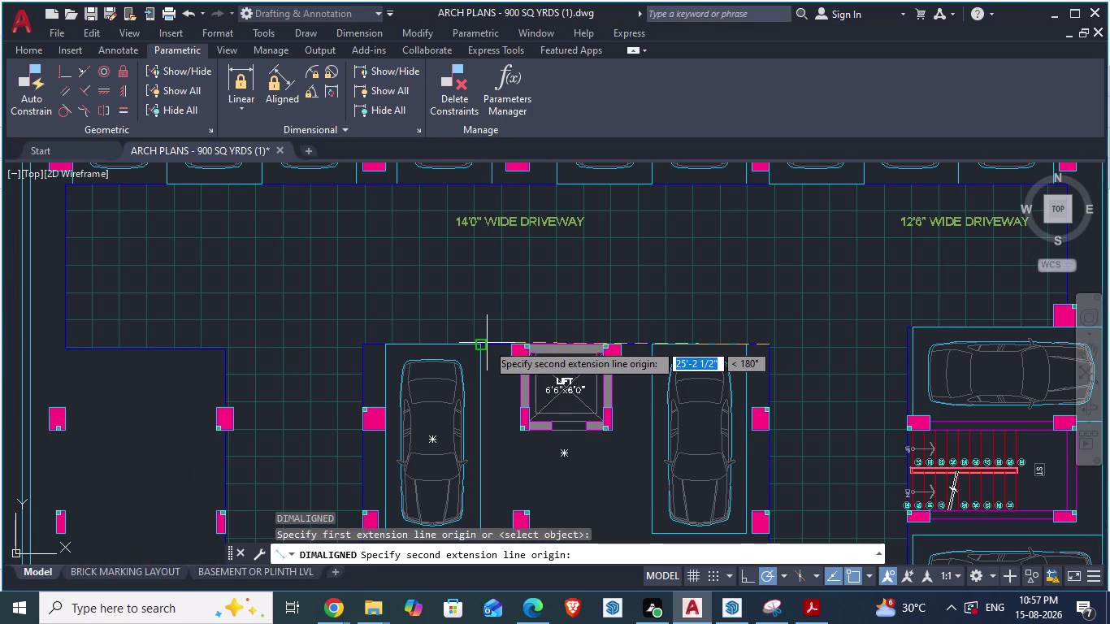
key(alt+Tab)
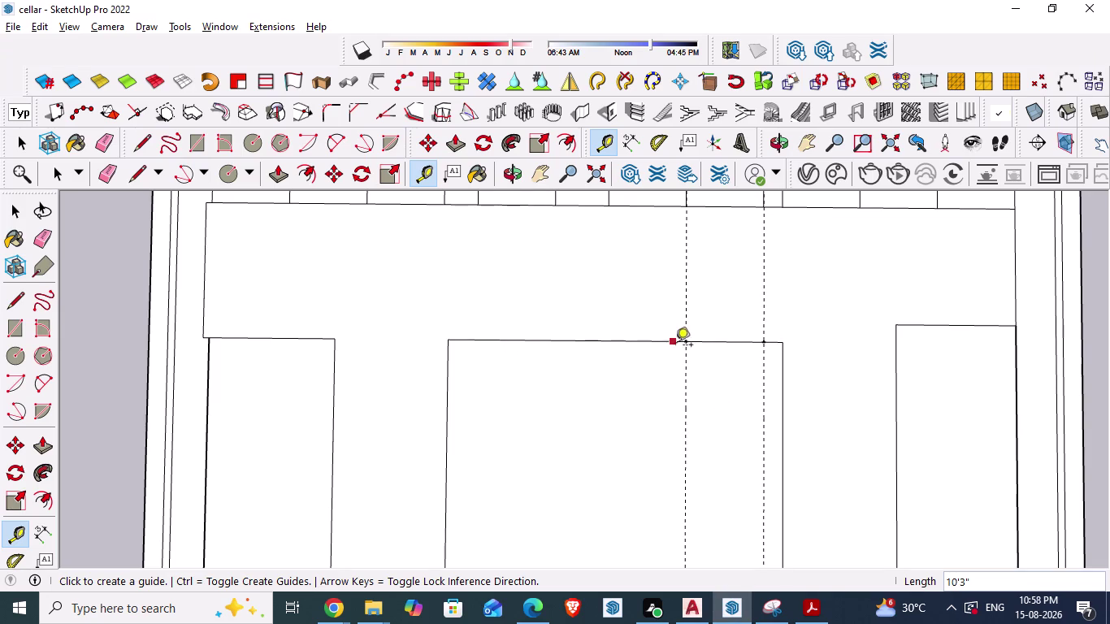
click(787, 439)
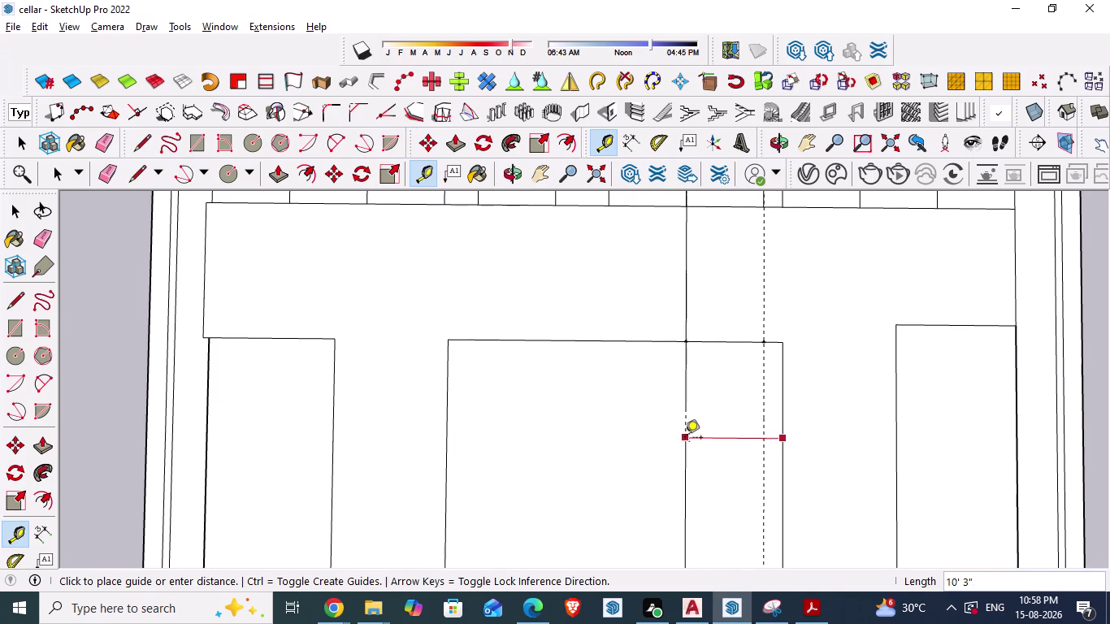
text(25')
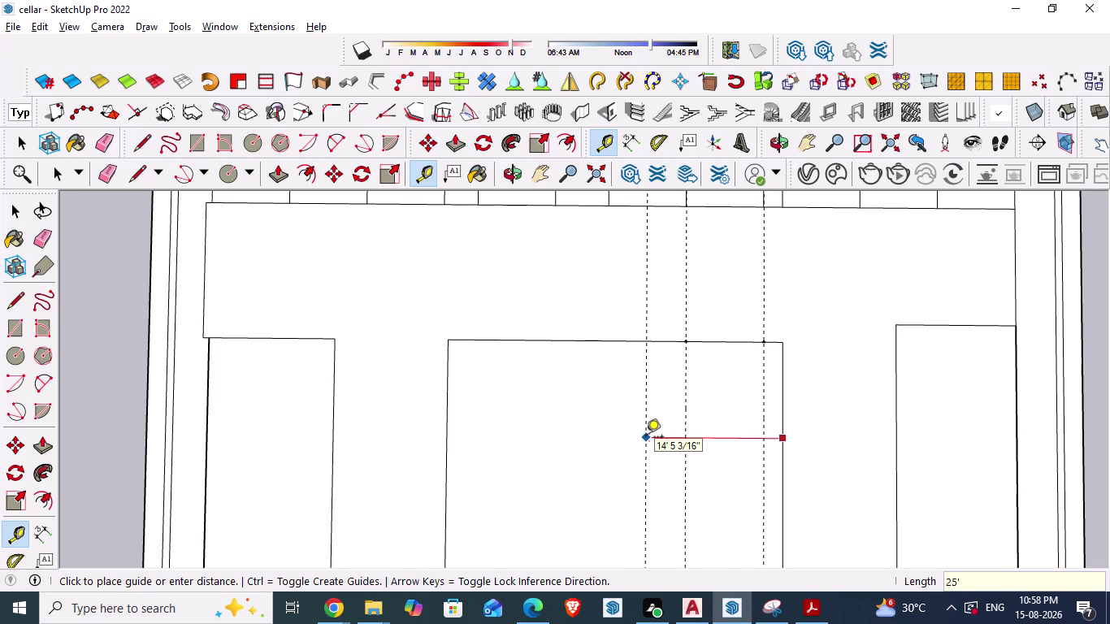
text(2.5)
key(shift+quotedbl)
key(Return)
key(alt+Tab)
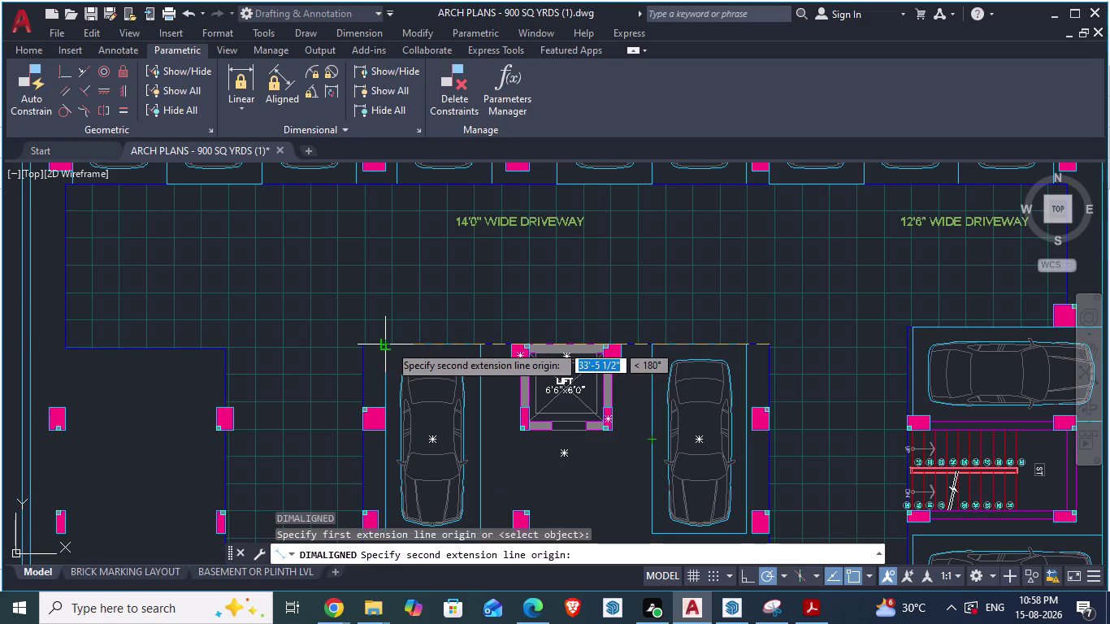
Place a vertical guide 33'5.5" from the central block's right edge and save.
key(alt+Tab)
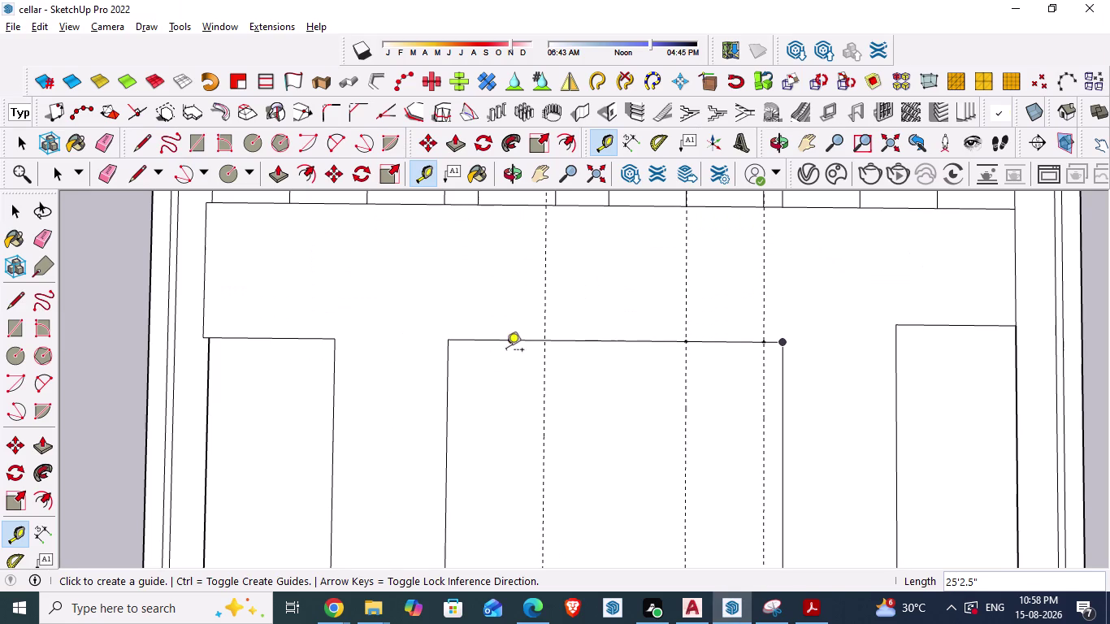
click(782, 417)
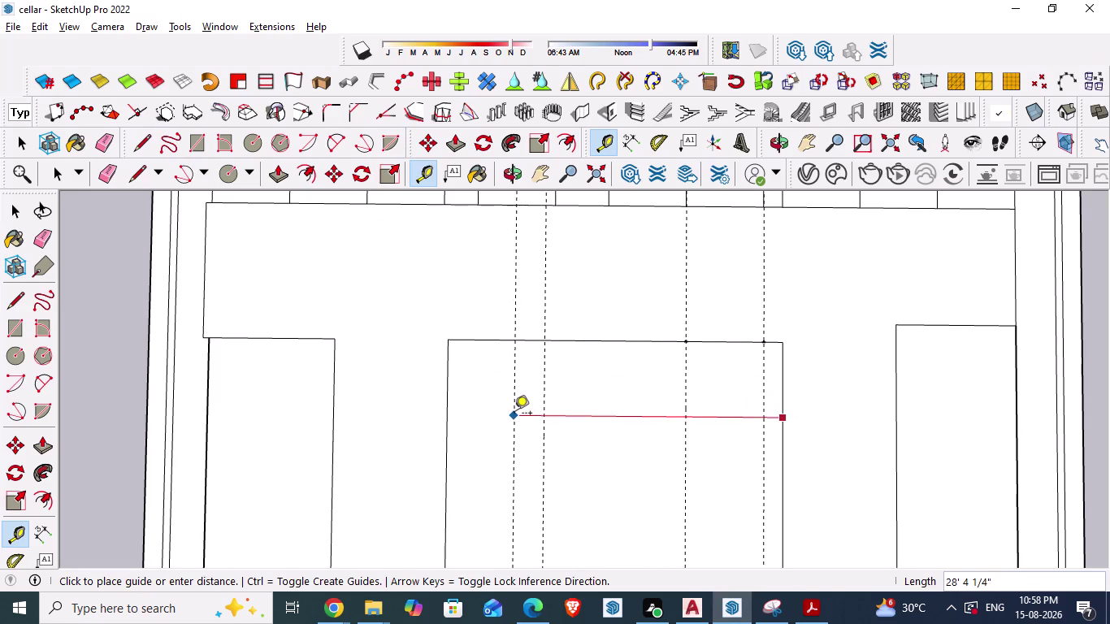
text(33)
text(')
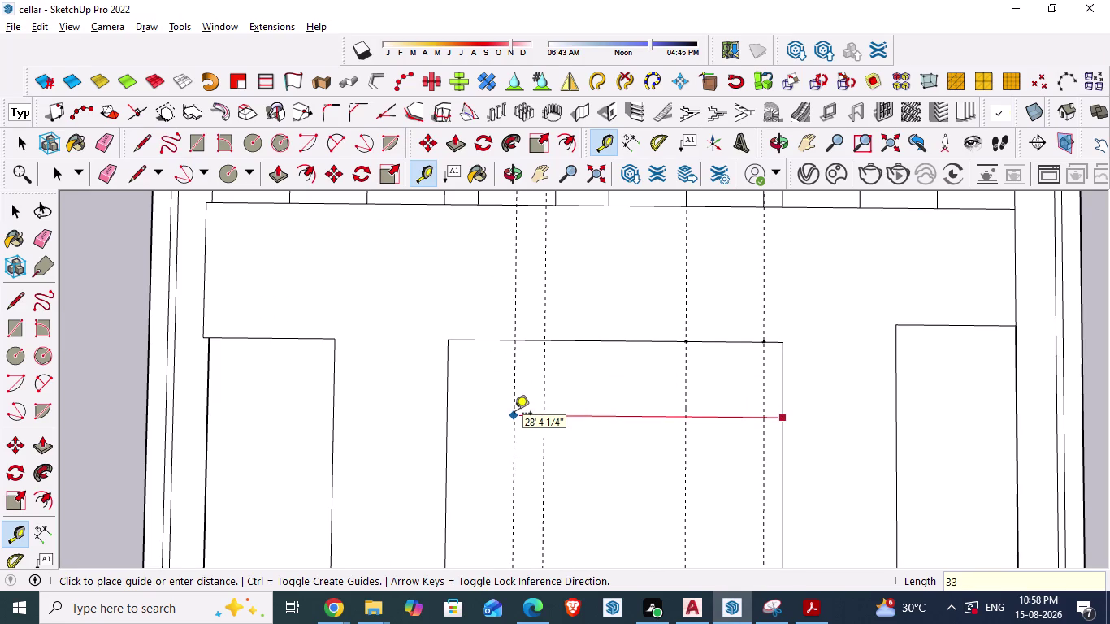
text(5.5)
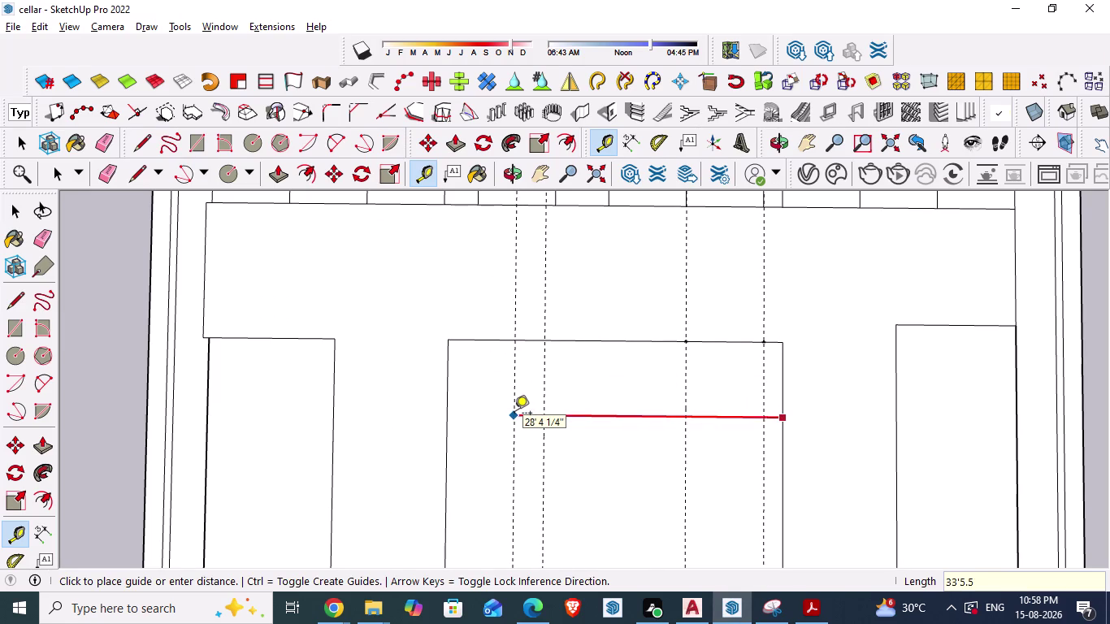
text(")
key(Return)
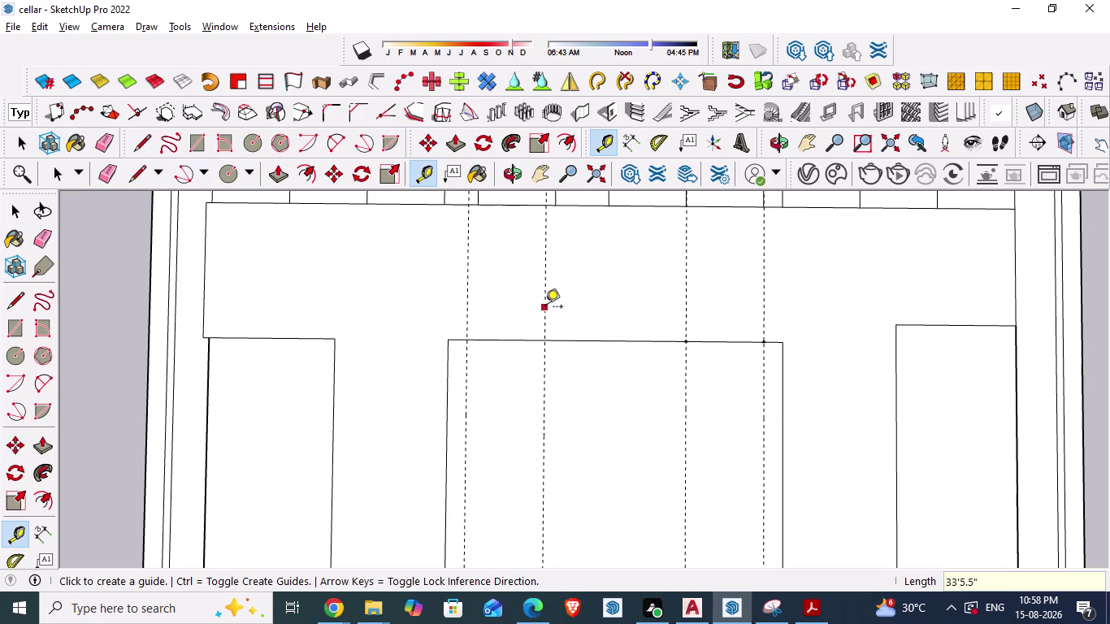
key(ctrl+s)
key(space)
key(alt+Tab)
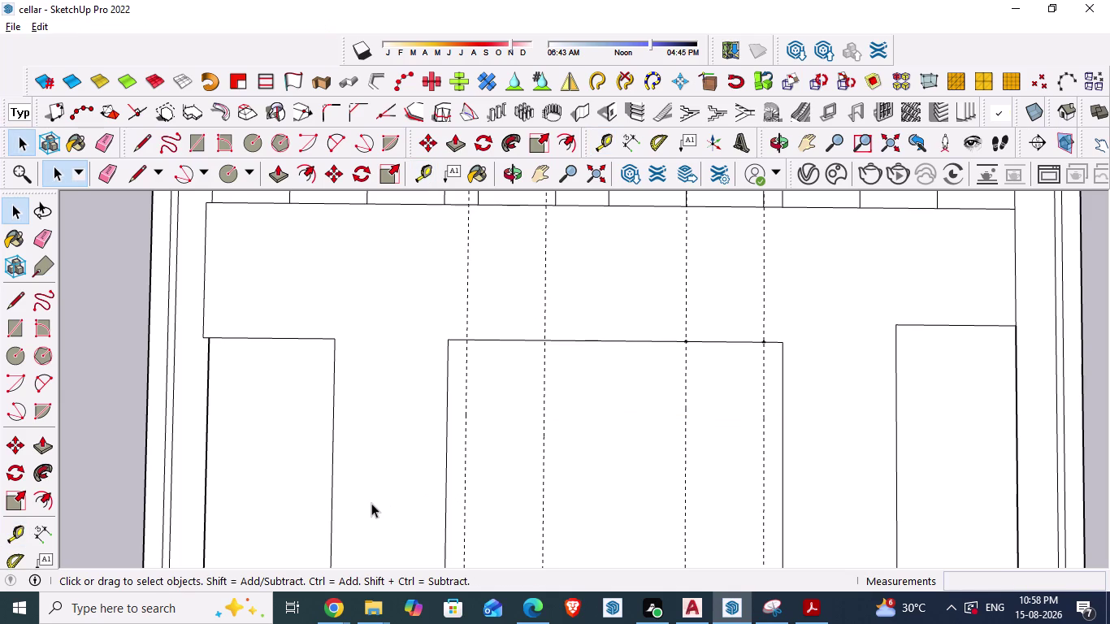
scroll(down, 3)
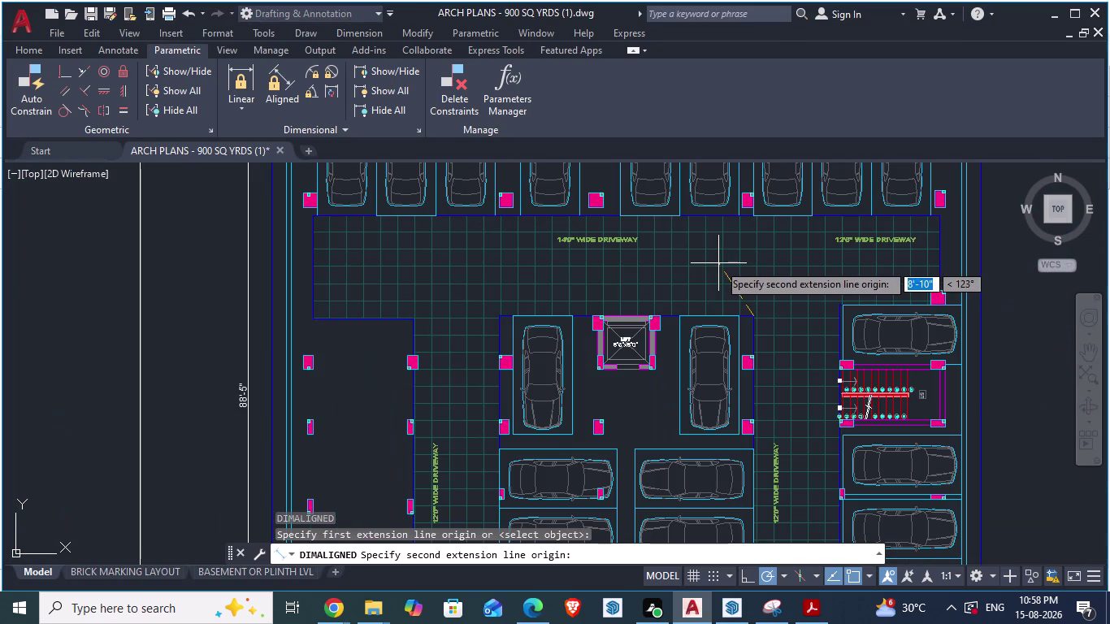
Start an aligned dimension (DA) from the lift's corner toward the parking bay below.
scroll(up, 3)
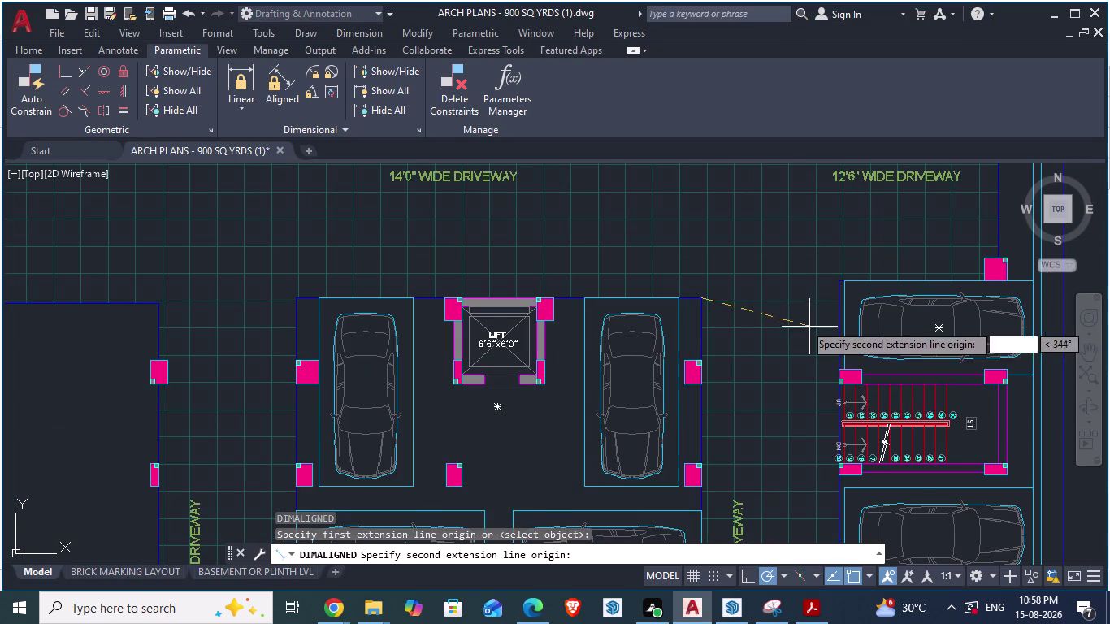
scroll(down, 3)
key(Escape)
scroll(up, 3)
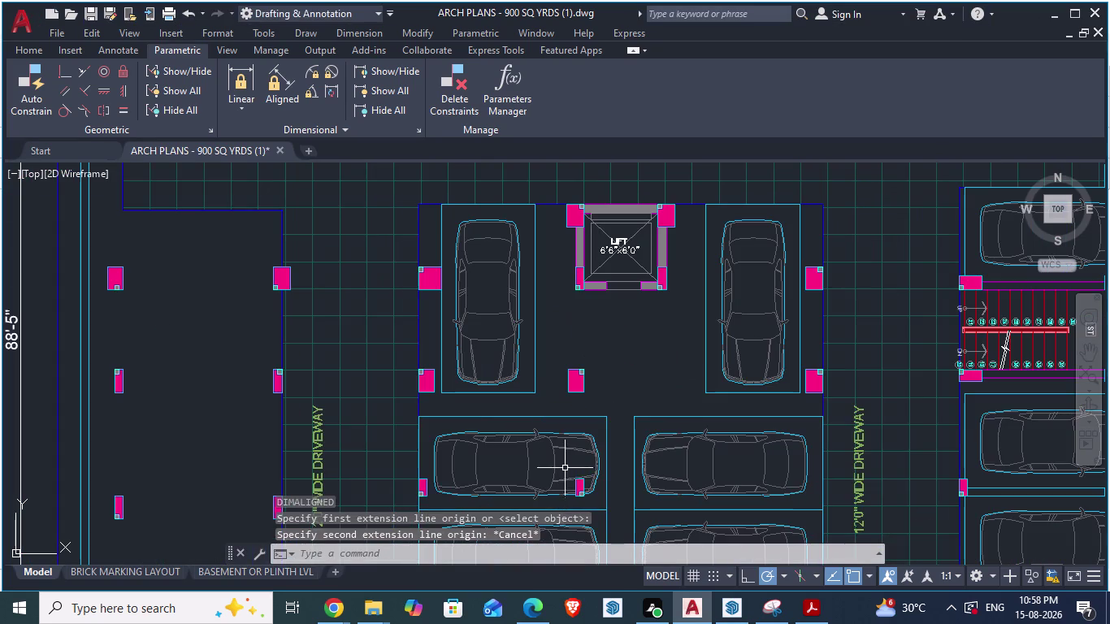
key(t)
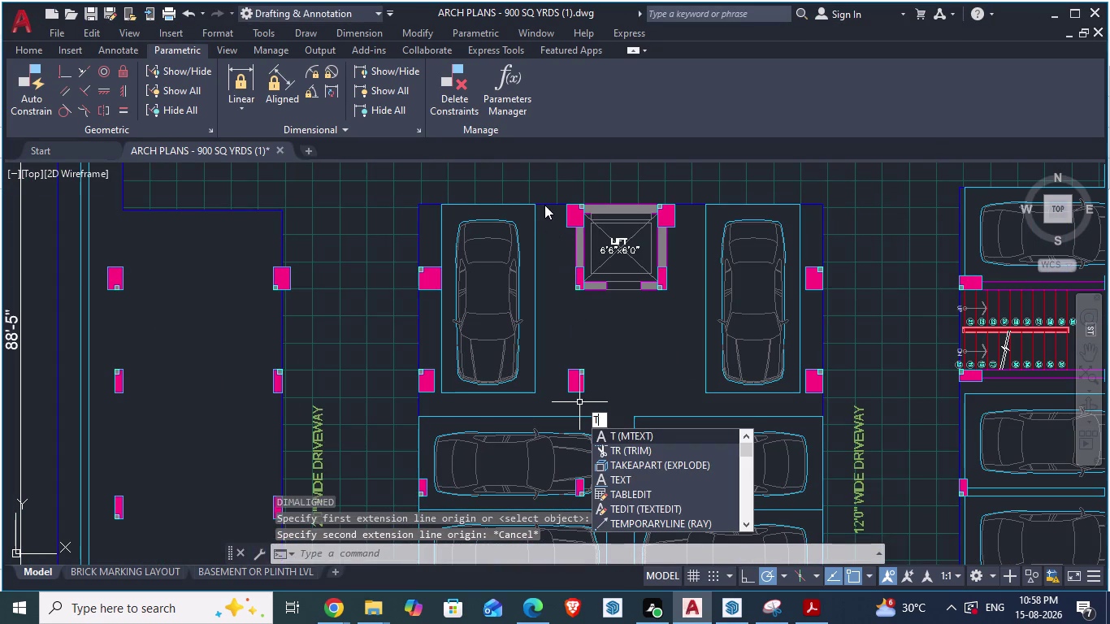
key(Escape)
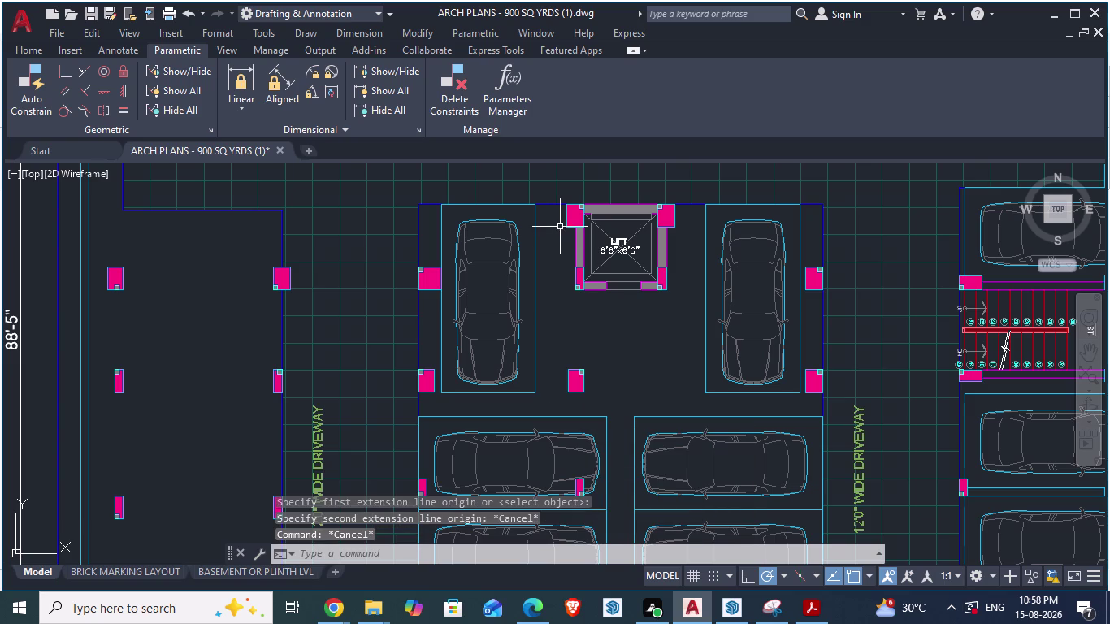
text(da)
key(Return)
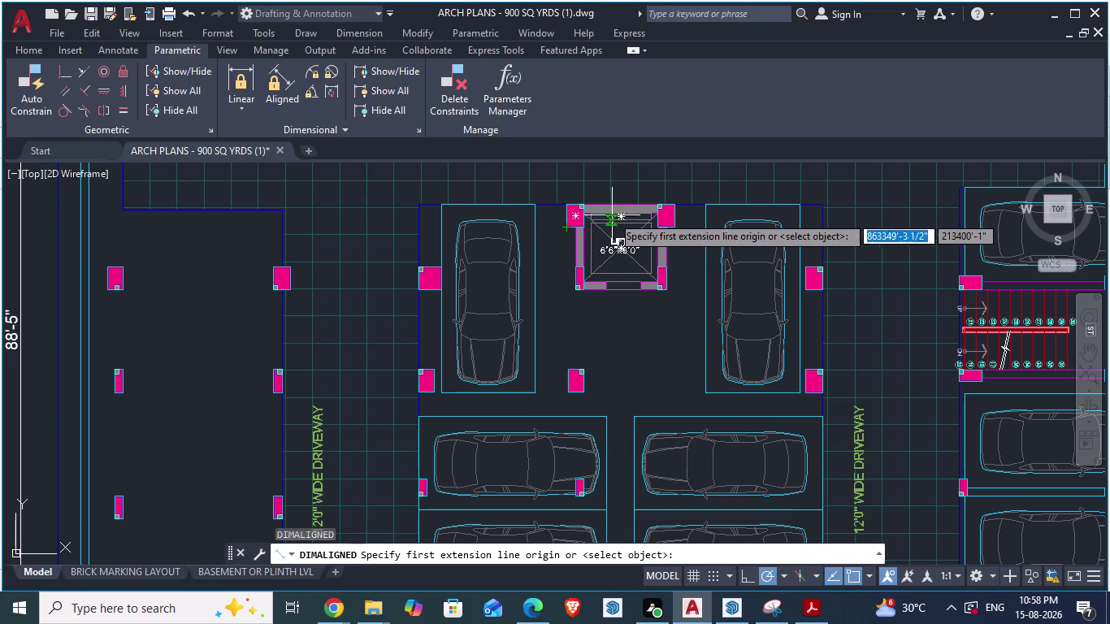
click(548, 205)
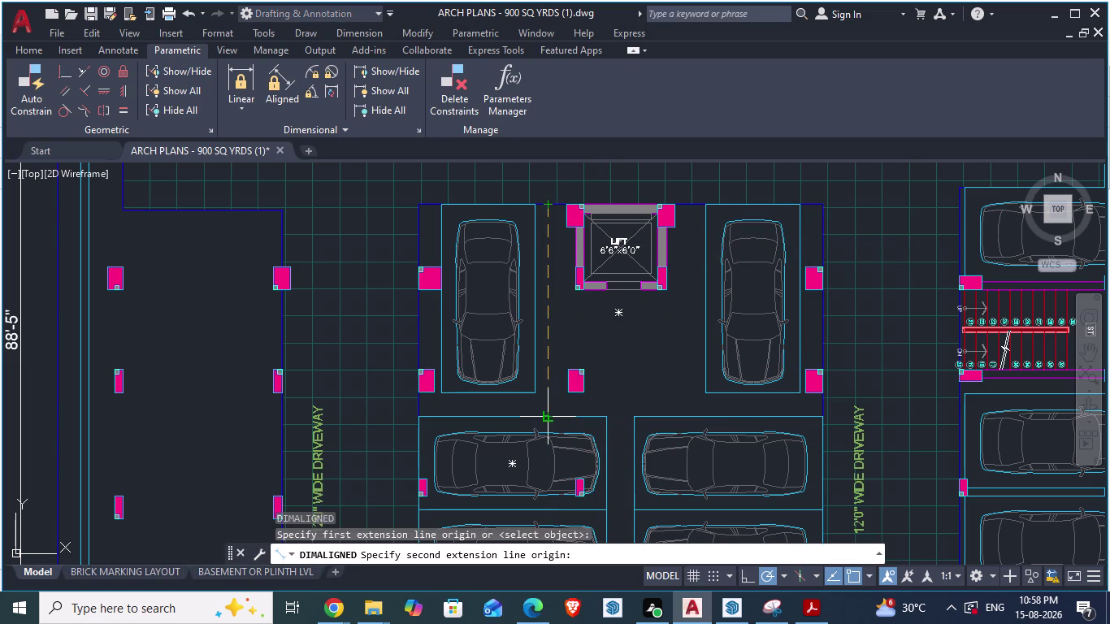
key(alt+Tab)
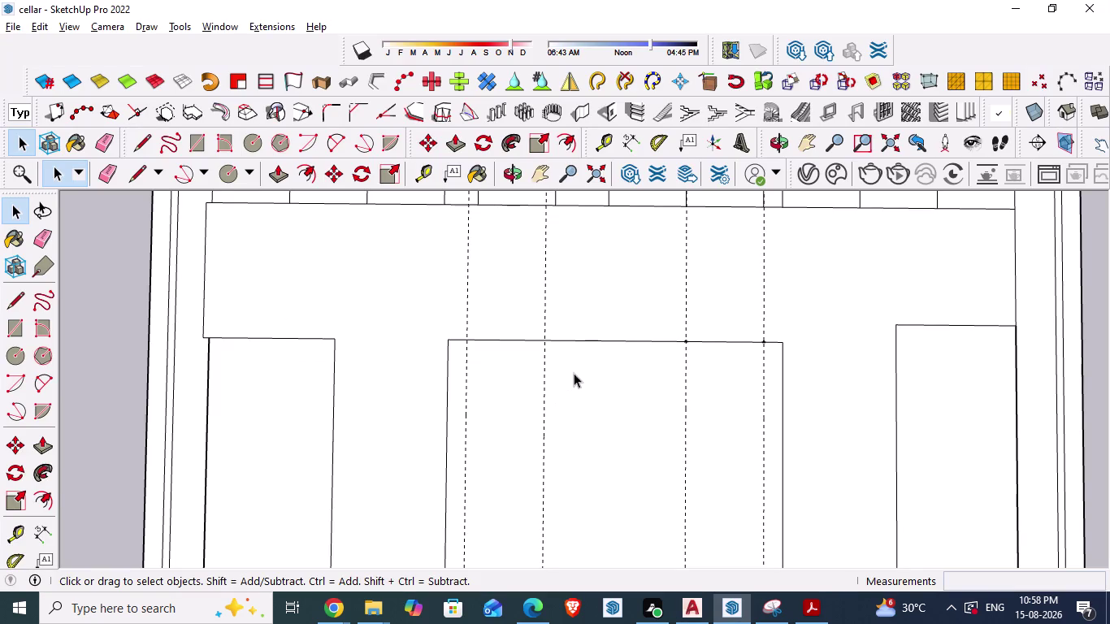
Place a horizontal guide 18'7" below the central outline's top edge and save the model.
key(t)
click(583, 346)
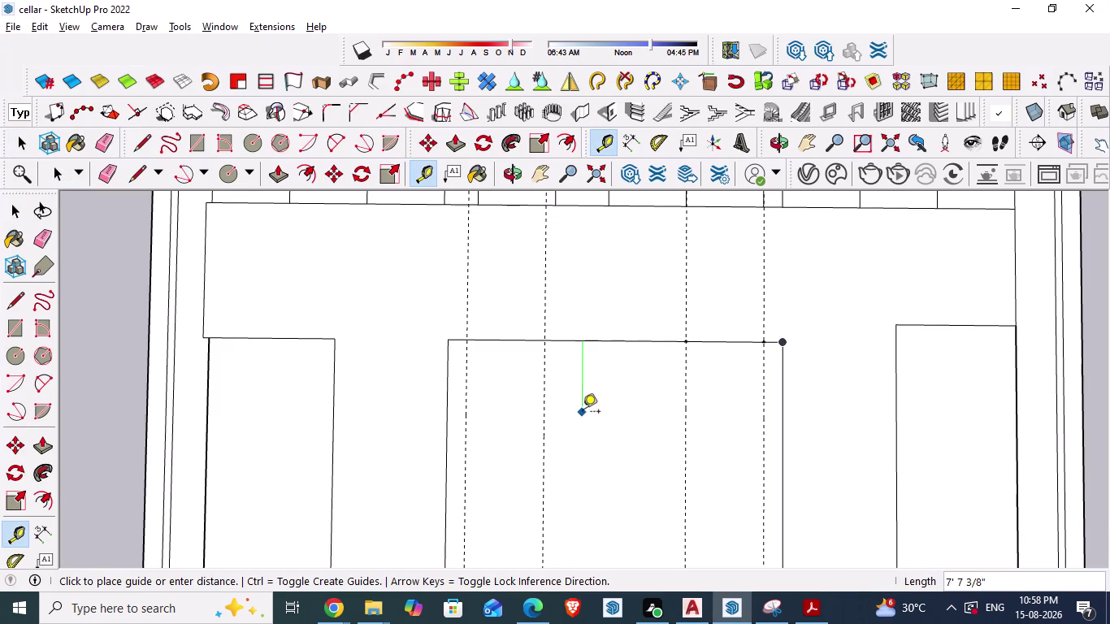
key(Escape)
click(590, 341)
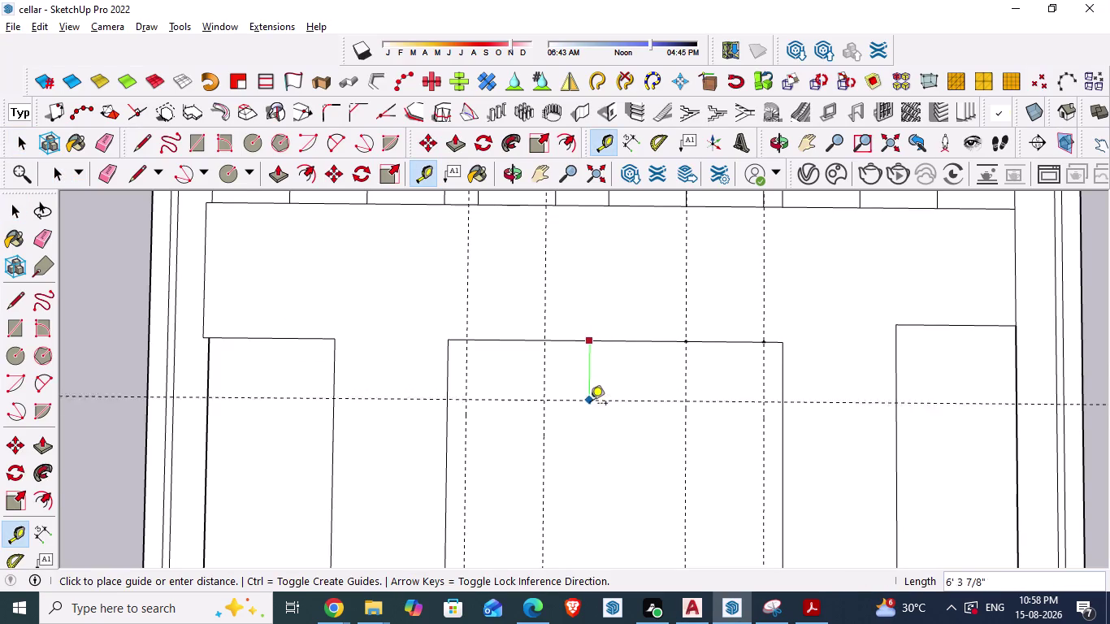
text(18)
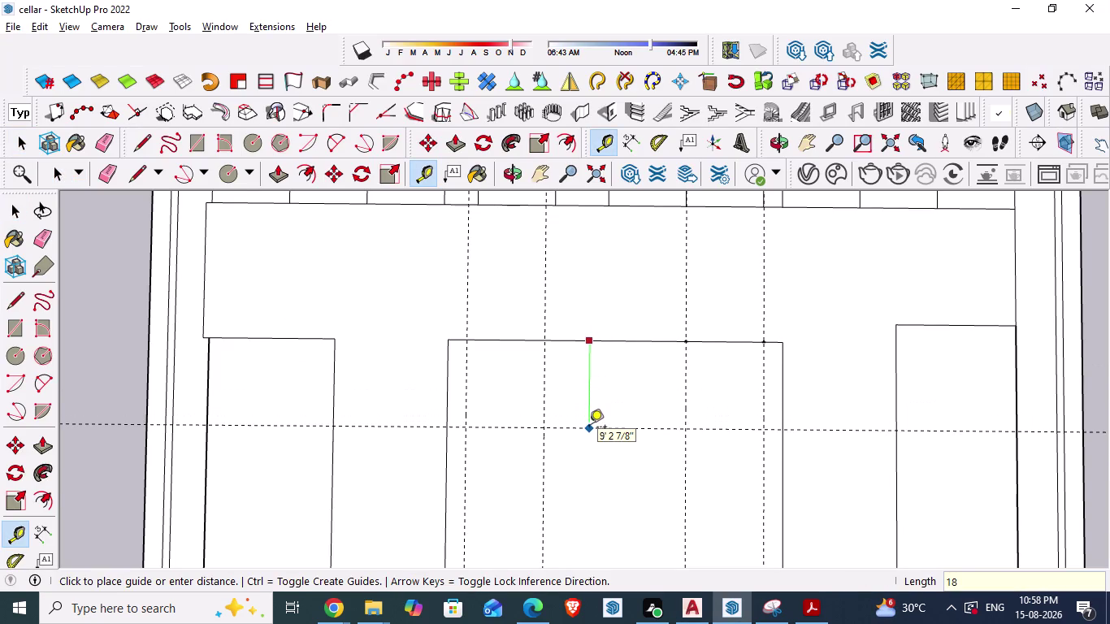
text(')
key(7)
key(shift+quotedbl)
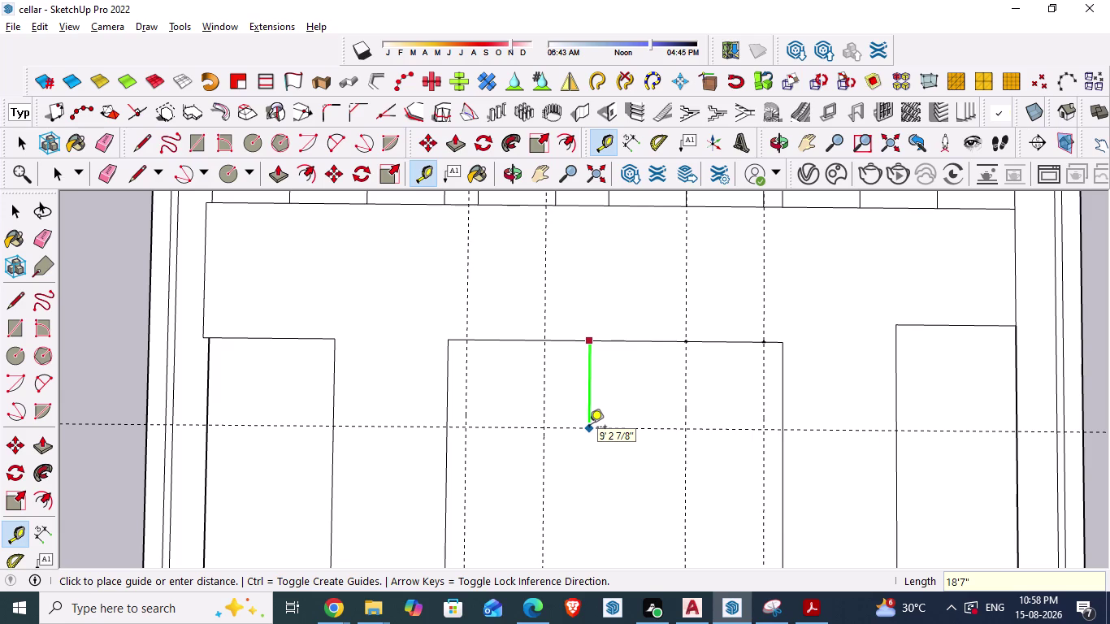
key(Return)
key(ctrl+s)
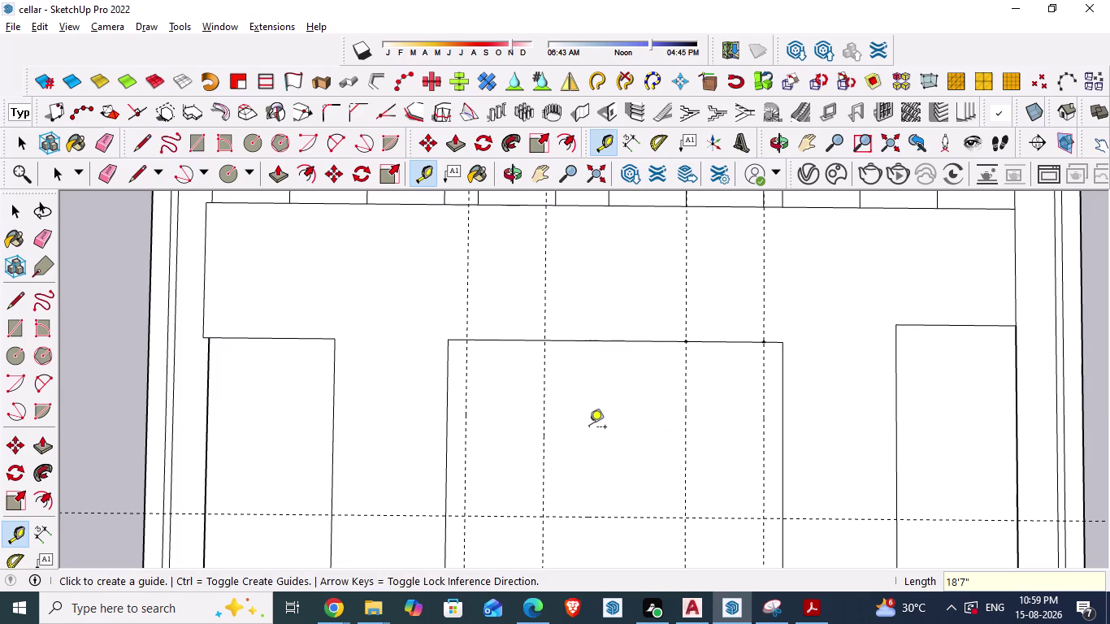
key(alt+Tab)
Cancel the pending dimension and scroll around the AutoCAD parking-bay plan.
scroll(down, 3)
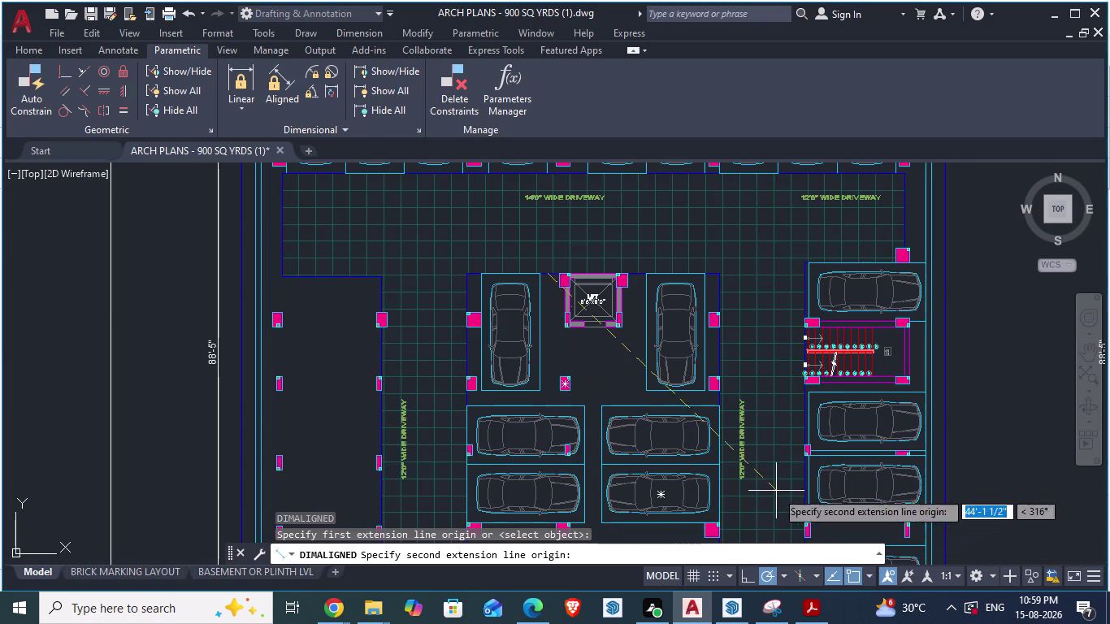
key(Escape)
scroll(up, 3)
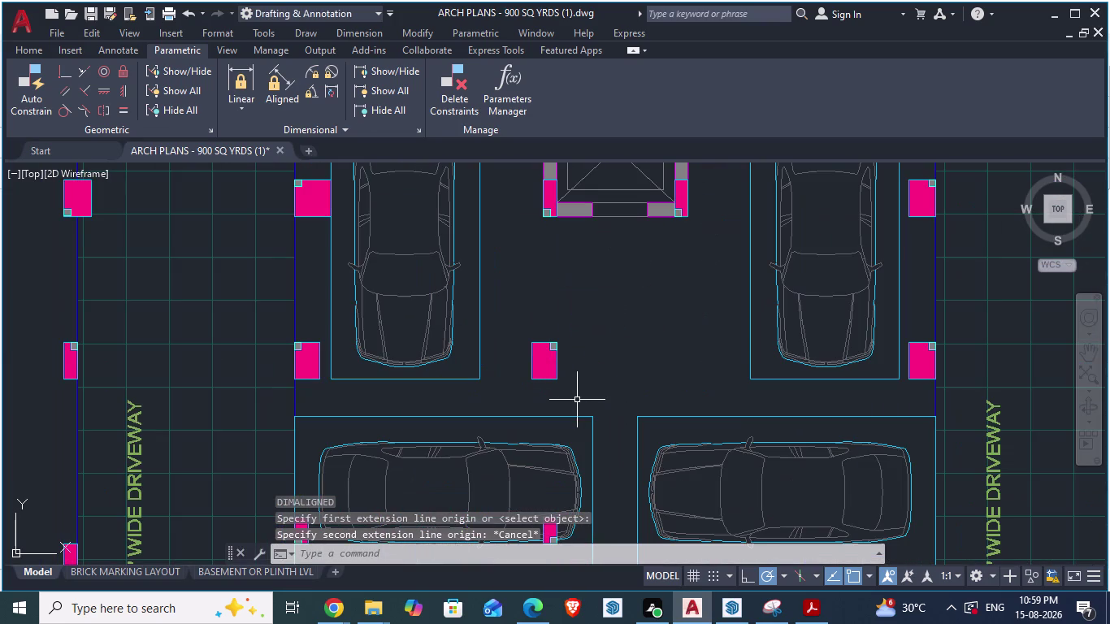
scroll(down, 3)
scroll(down, 3)
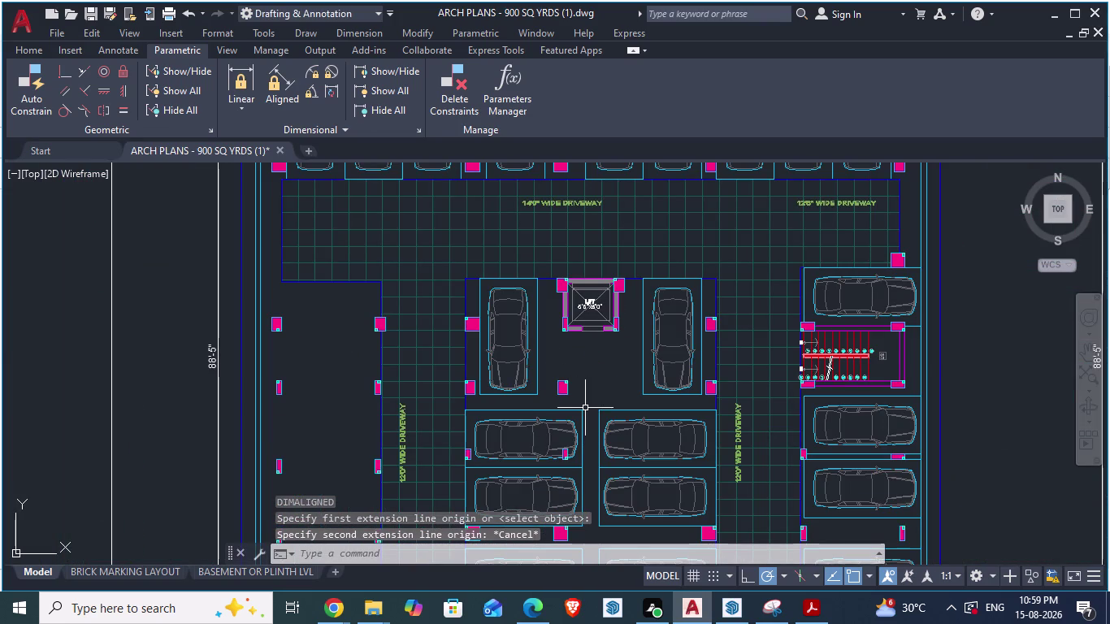
key(alt+Tab)
key(alt+Tab)
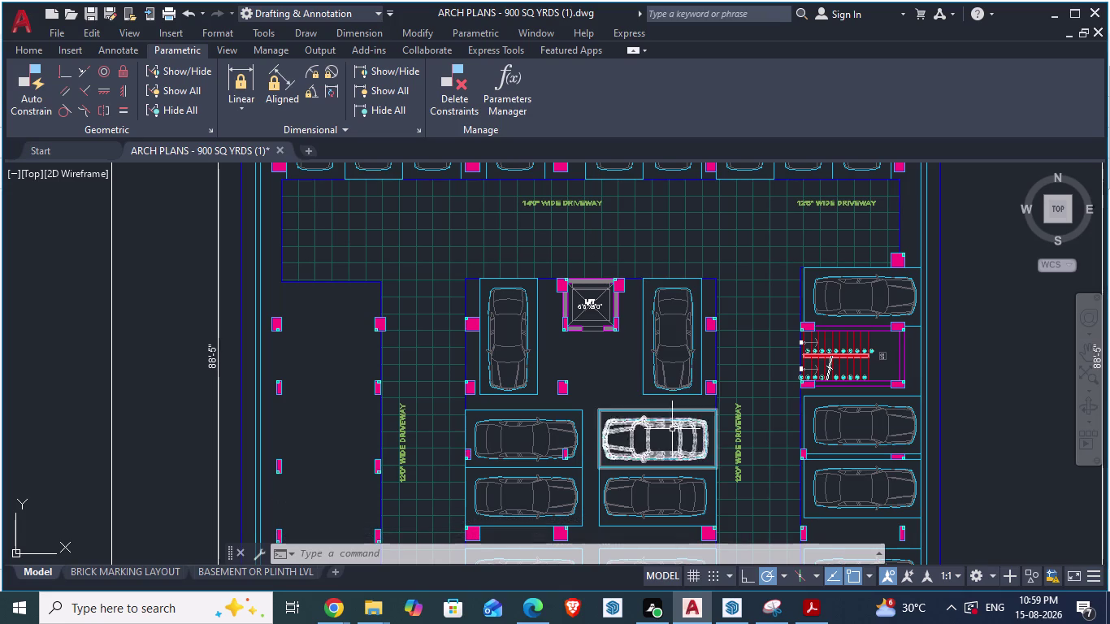
scroll(up, 3)
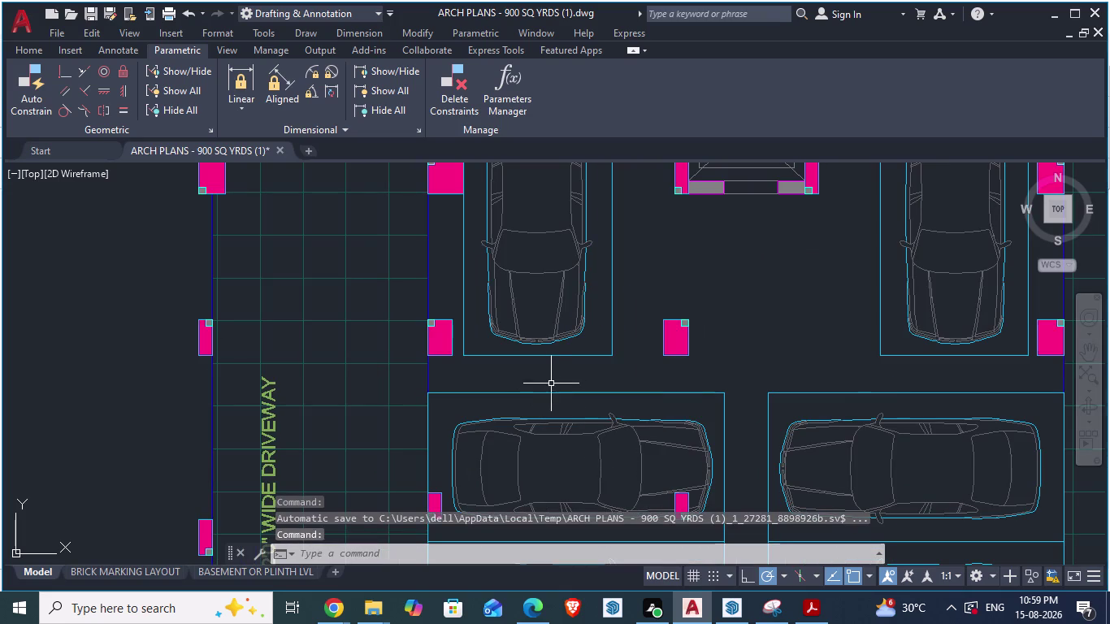
Start an aligned dimension (DA) at the upper bay's edge, then cancel it.
text(da)
key(Return)
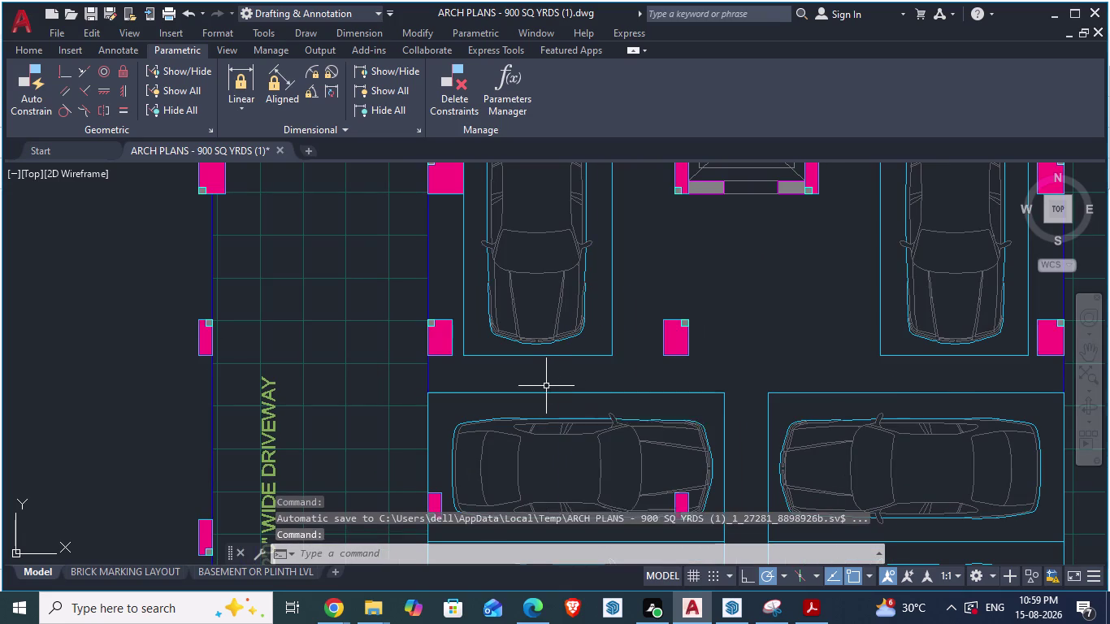
click(547, 392)
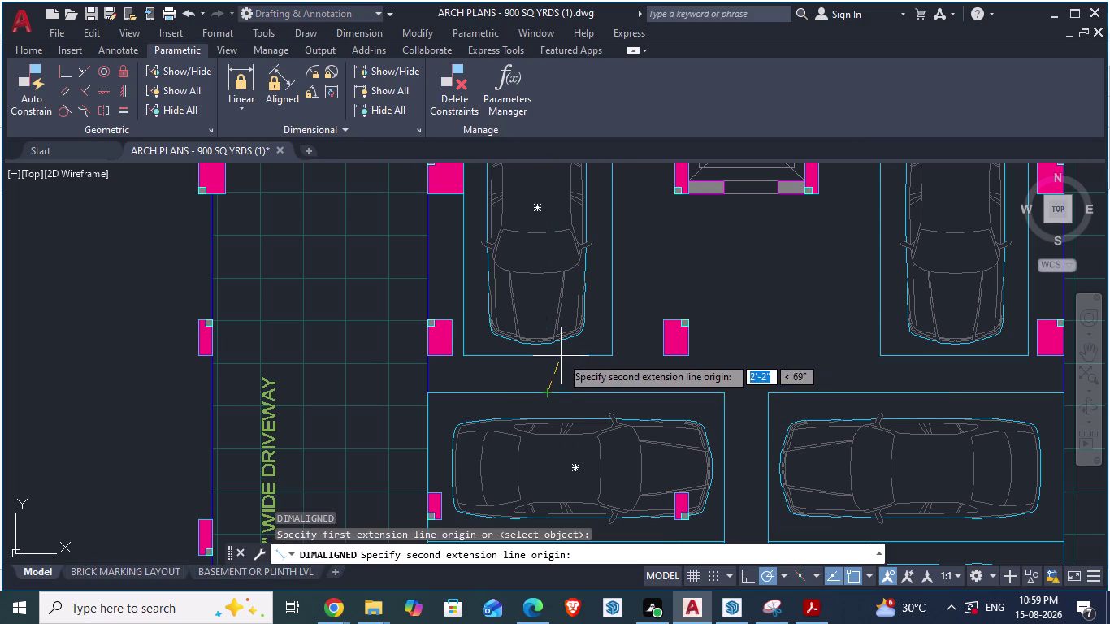
scroll(up, 3)
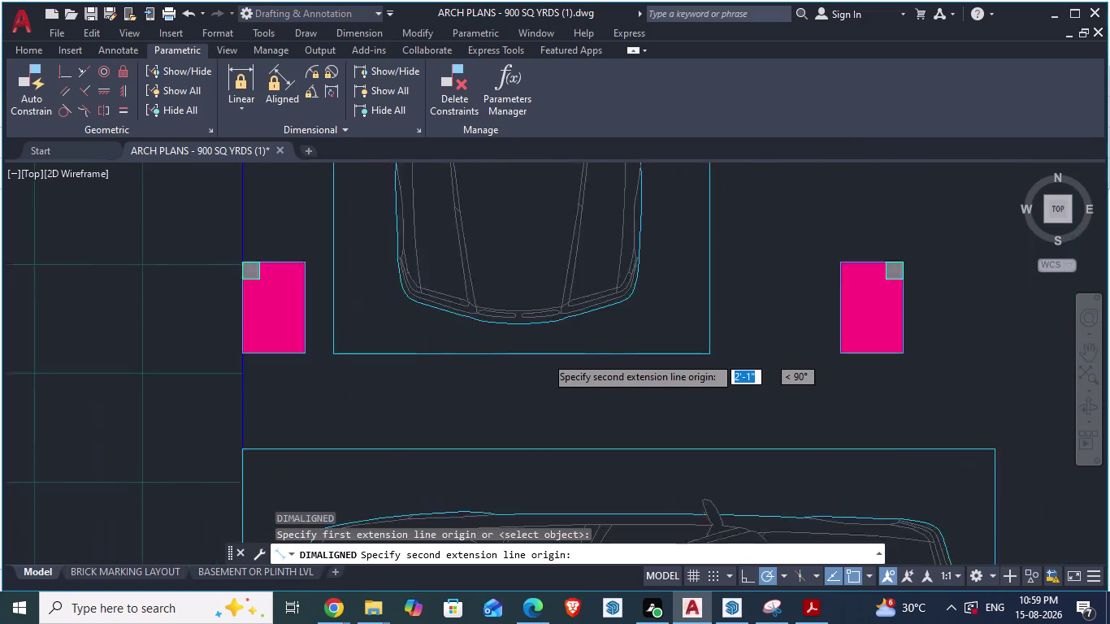
scroll(up, 3)
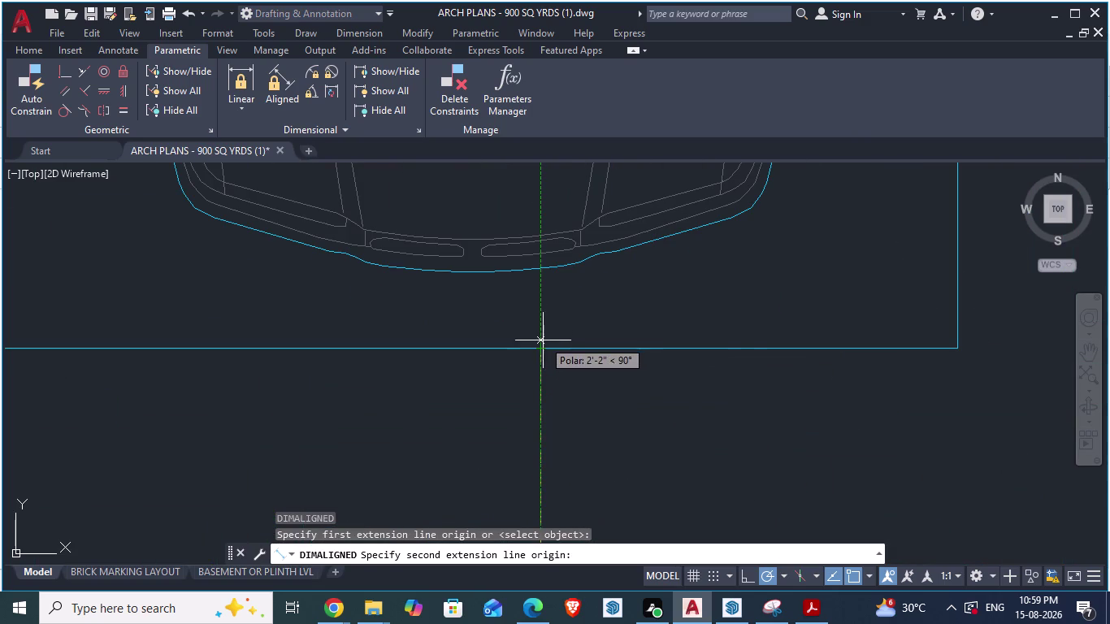
scroll(down, 3)
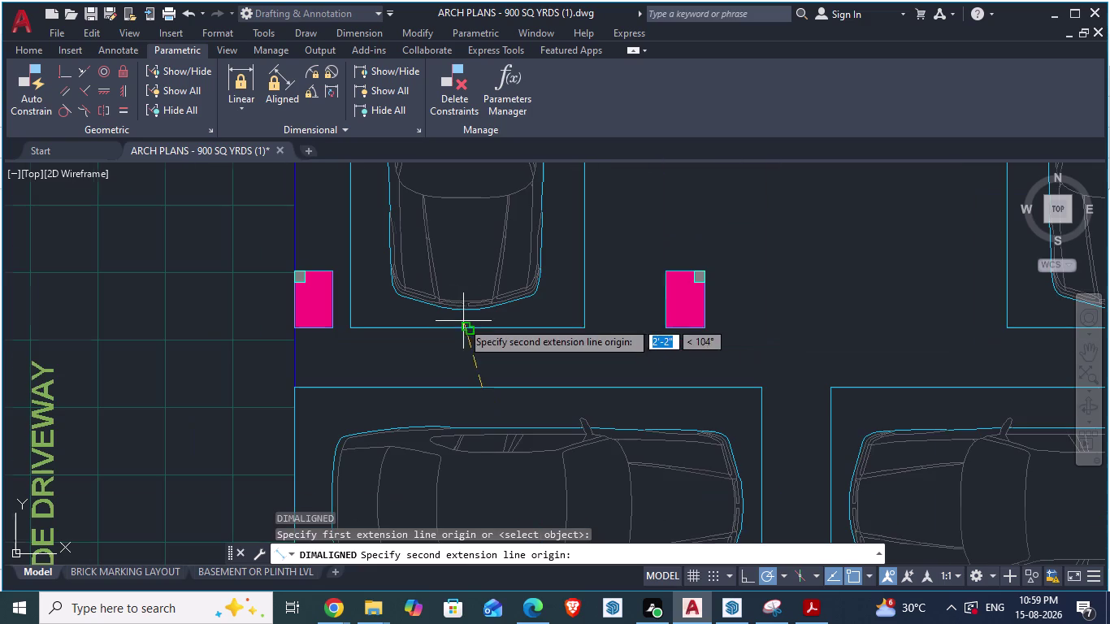
key(Escape)
scroll(down, 3)
scroll(up, 3)
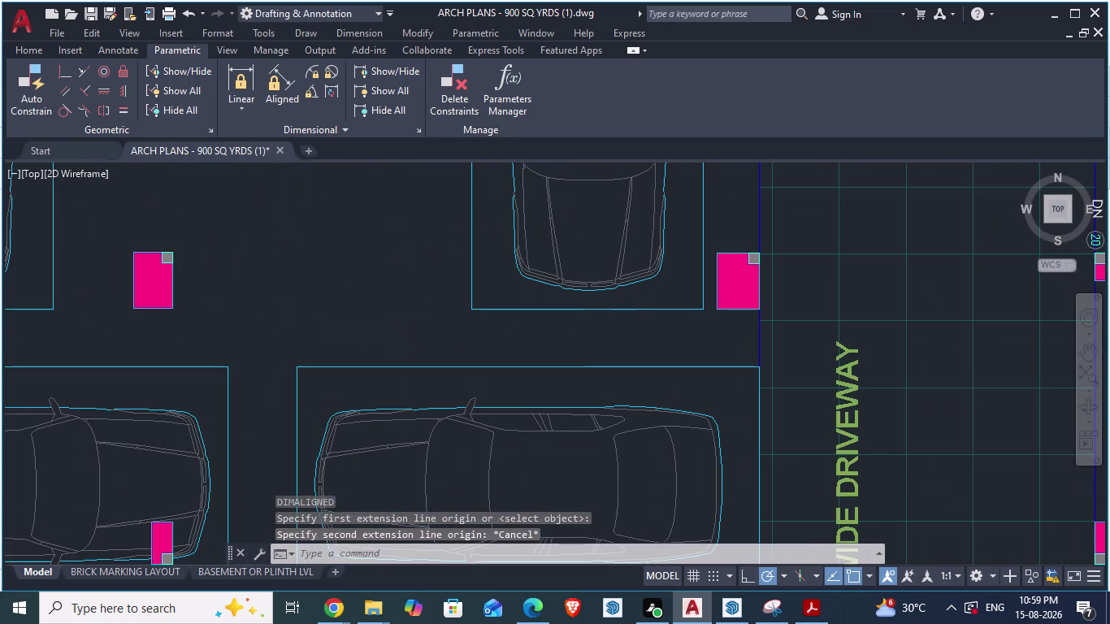
Measure the 2'-1" gap between the bays with DA without placing it, then return to SketchUp.
text(da)
key(Return)
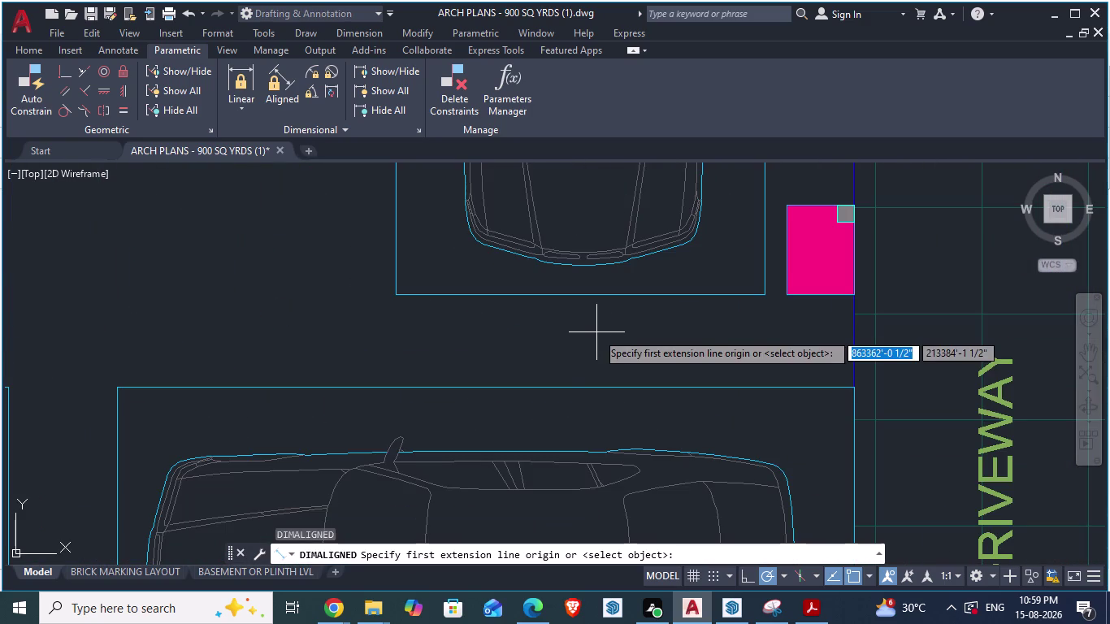
click(580, 385)
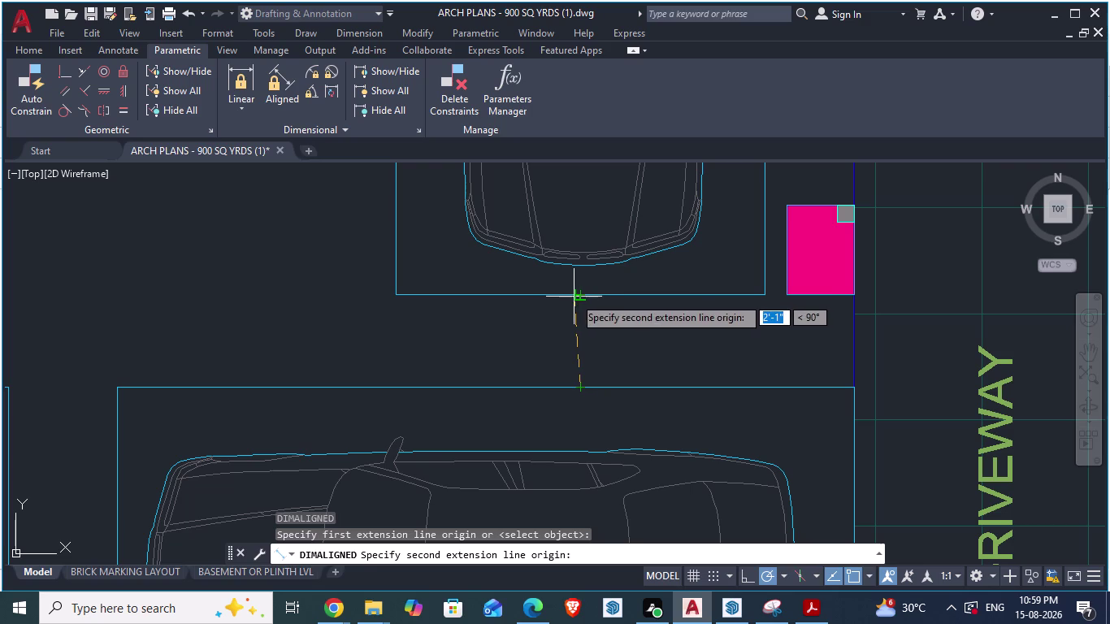
key(Escape)
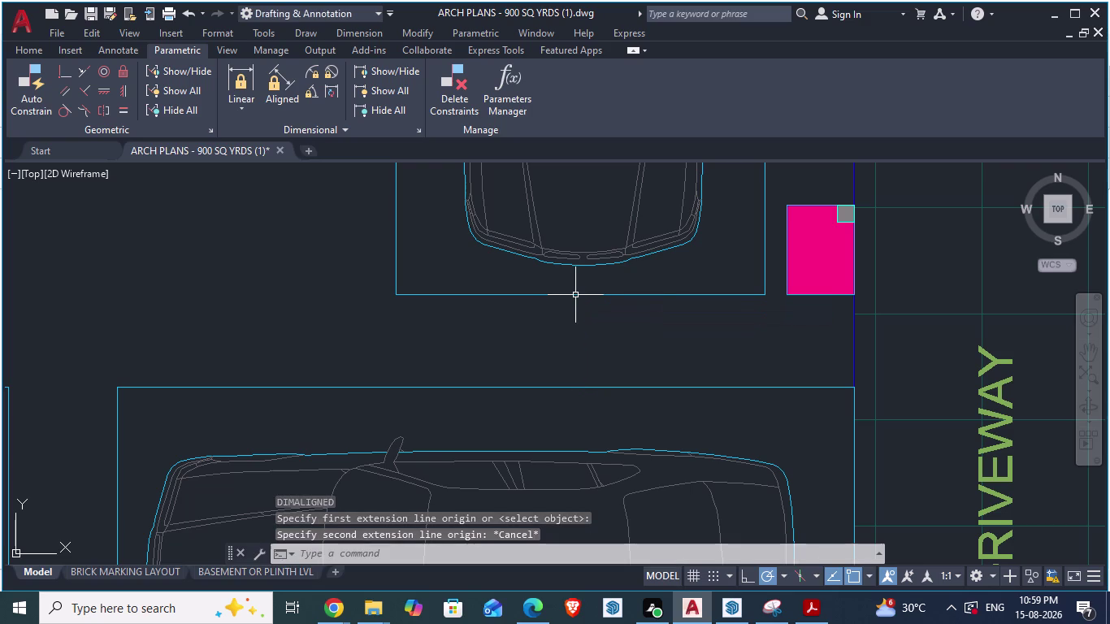
key(alt+Tab)
scroll(down, 3)
scroll(down, 3)
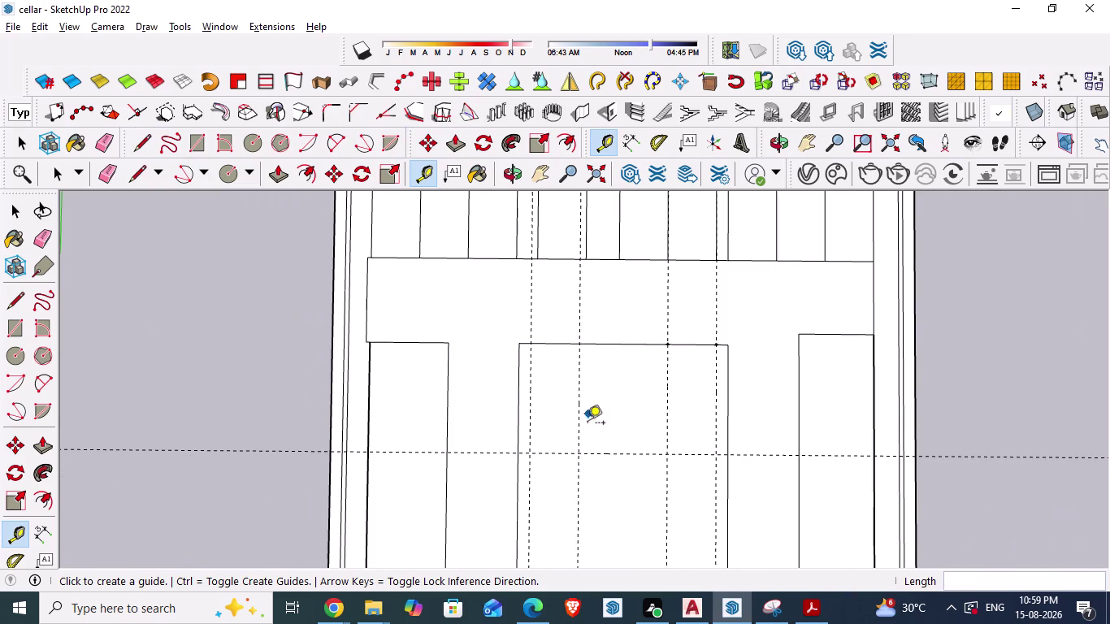
Offset a parallel guide 2'1" from the 18'7" horizontal guide and save.
click(616, 454)
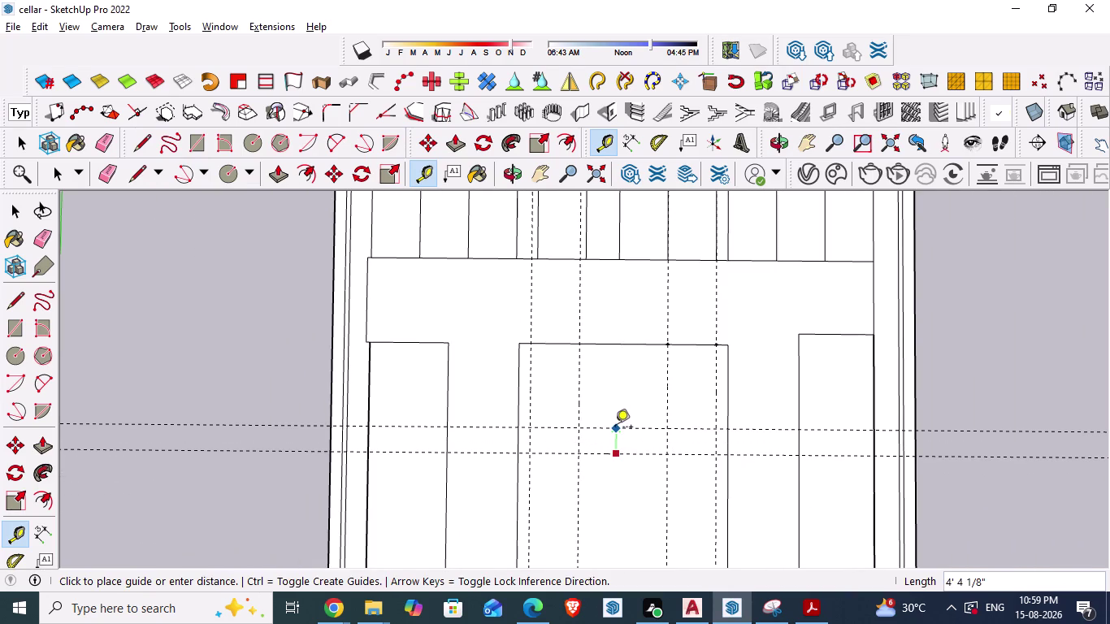
text(2'1)
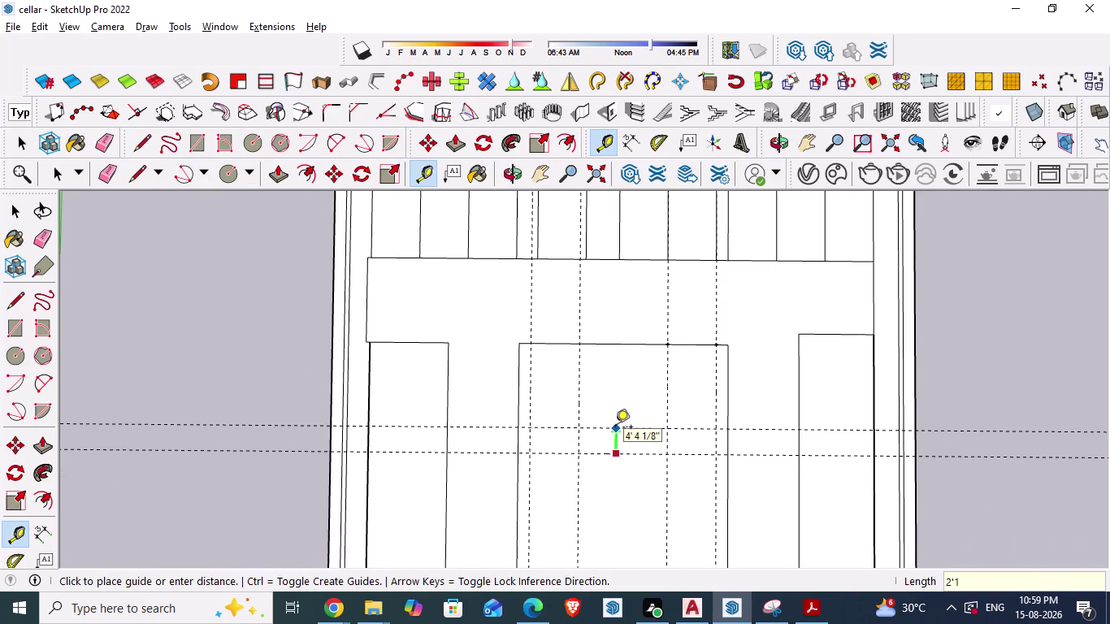
text(")
key(Return)
key(Escape)
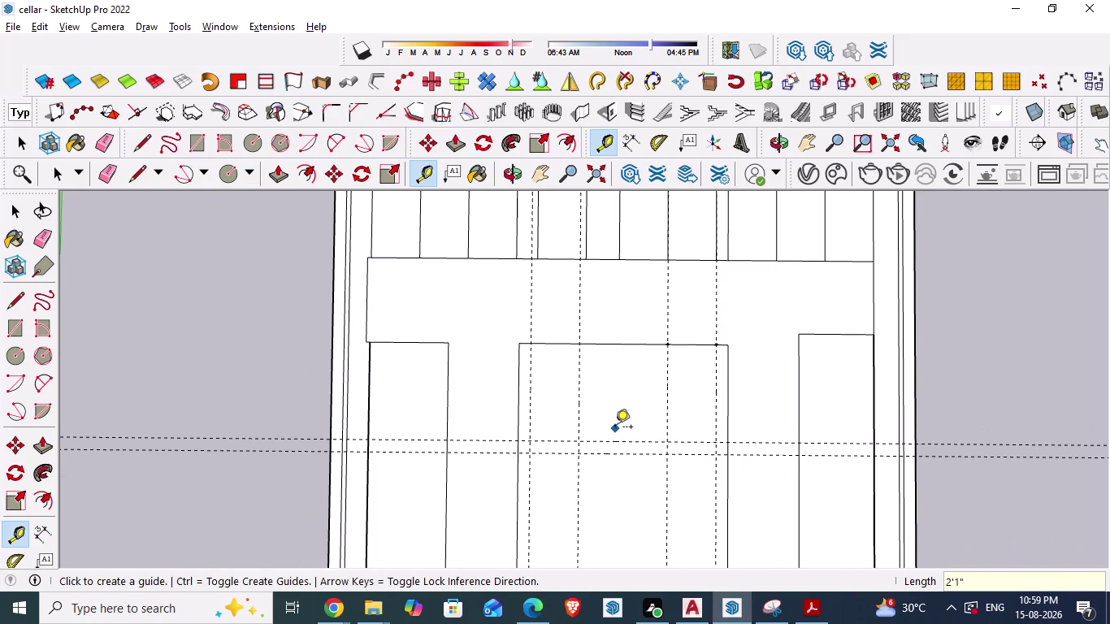
key(ctrl+s)
Glance at the AutoCAD plan and come back to the SketchUp model.
scroll(down, 3)
scroll(down, 3)
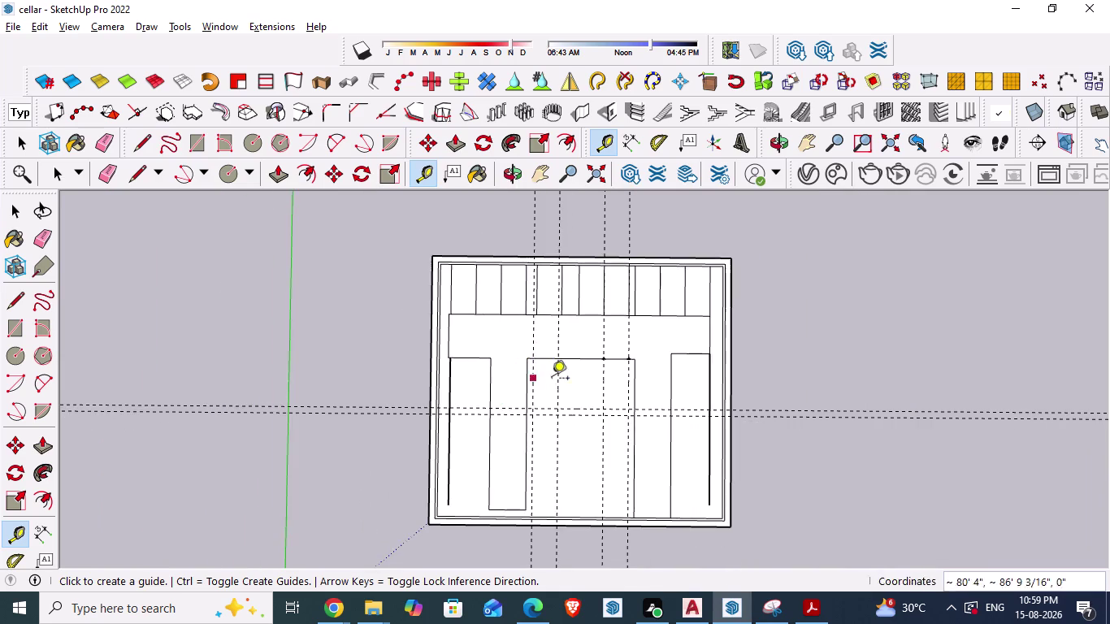
scroll(up, 3)
scroll(up, 3)
key(alt+Tab)
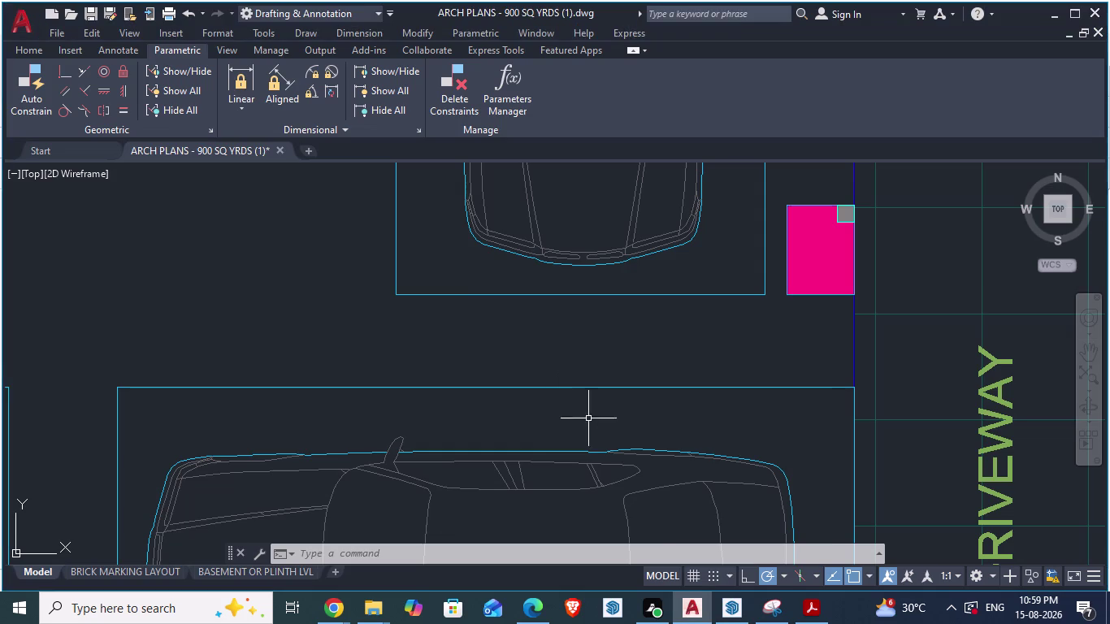
scroll(down, 3)
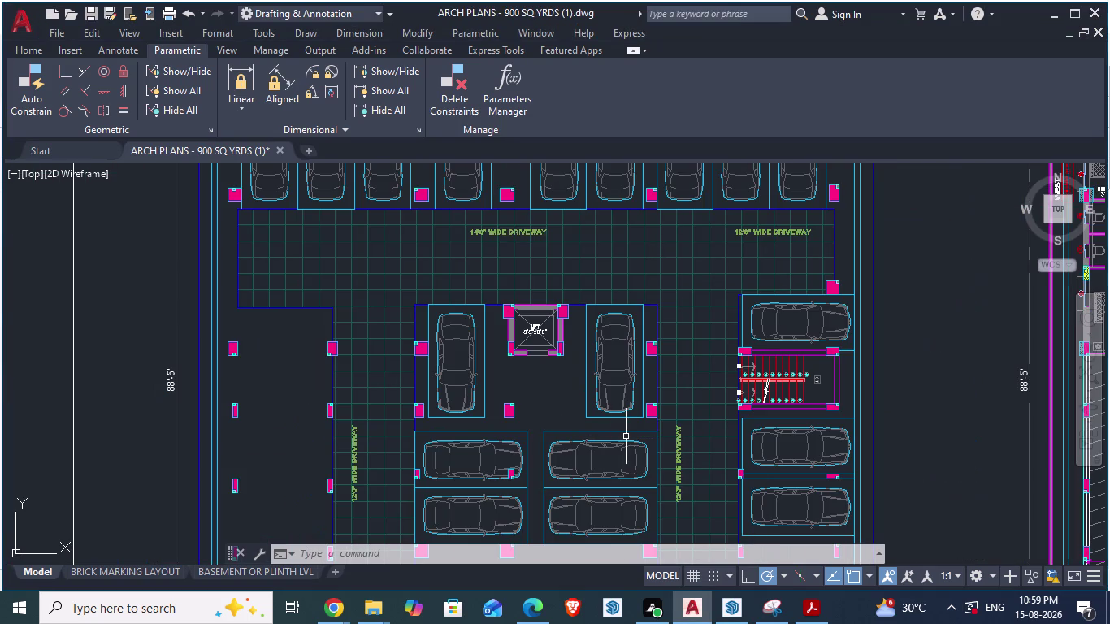
key(alt+Tab)
key(alt+Tab)
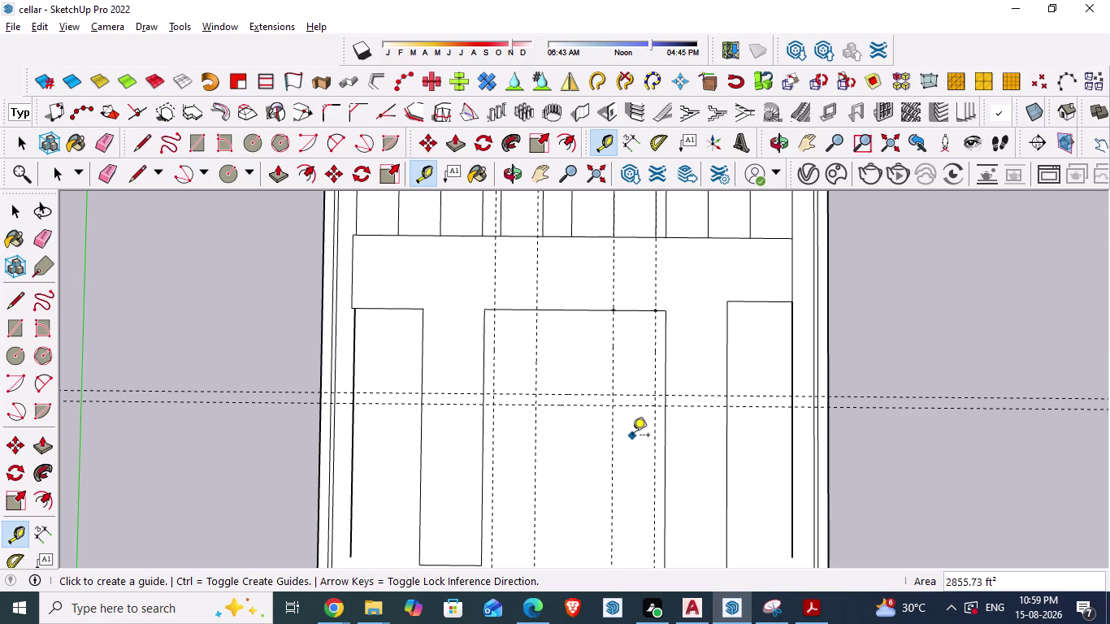
Draw the left narrow rectangle from the bay's top edge down to the upper guide.
key(alt+Tab)
key(l)
key(Return)
scroll(up, 3)
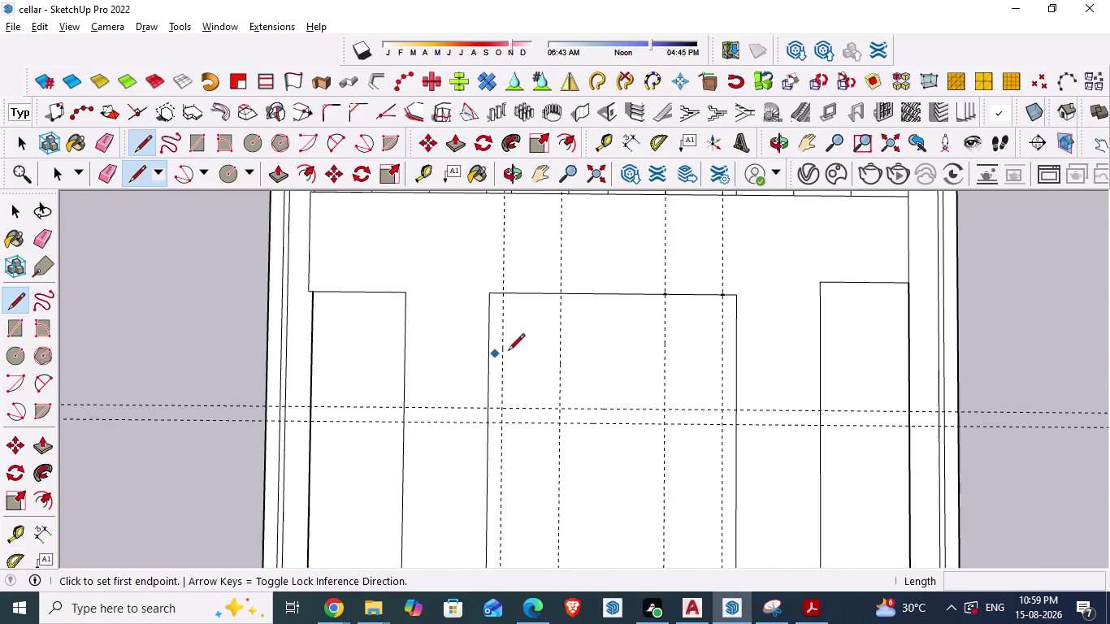
click(506, 294)
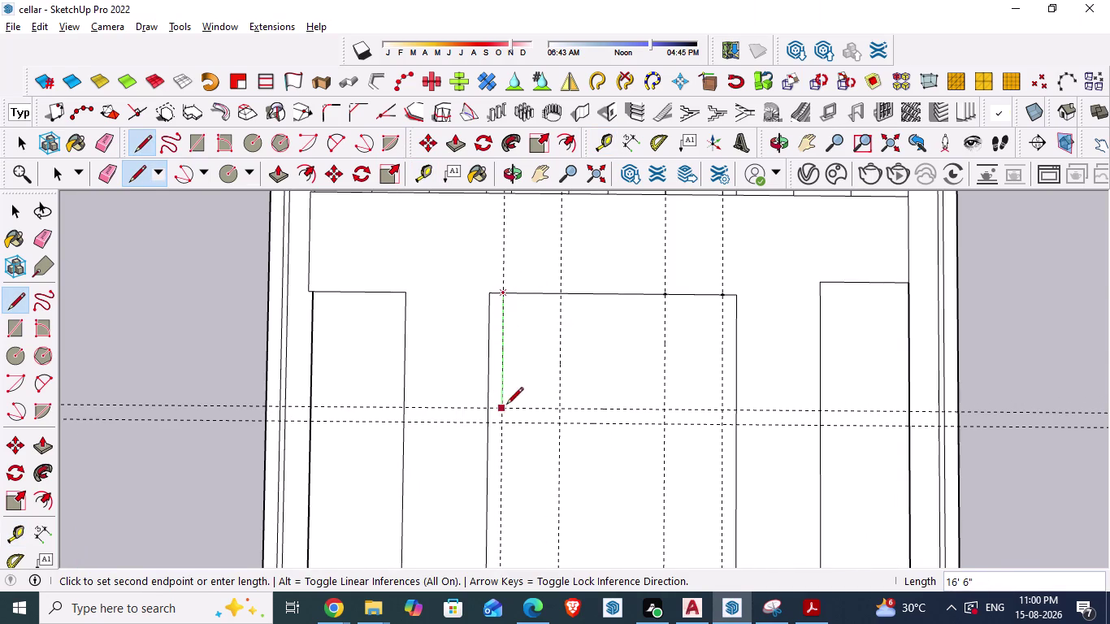
click(503, 406)
click(562, 410)
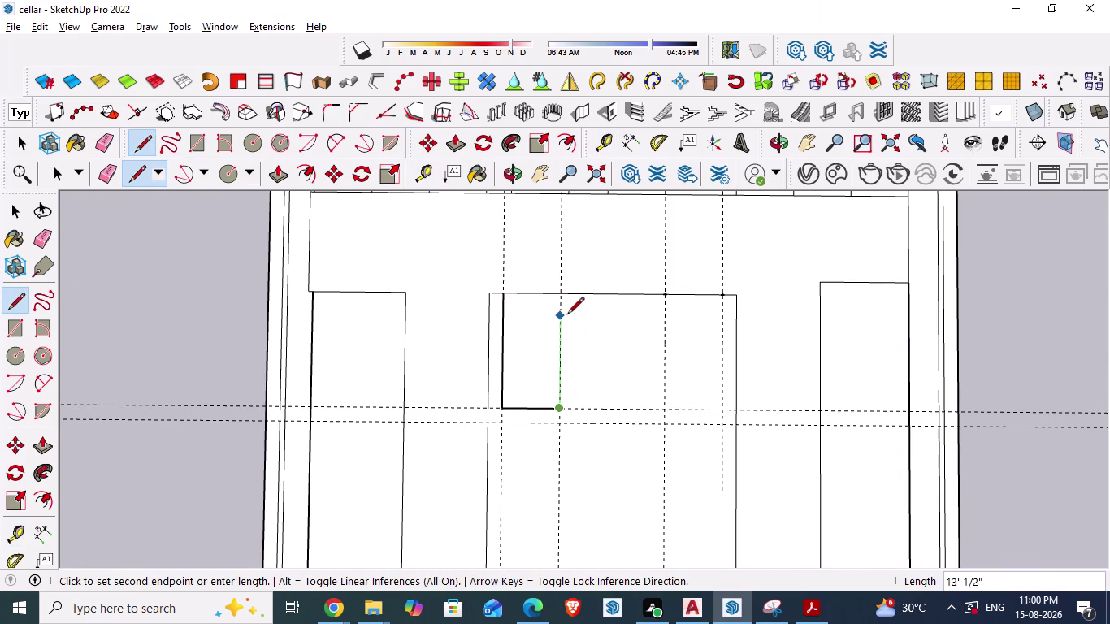
click(563, 295)
Draw the right narrow rectangle from the bay's top edge down to the upper guide.
click(664, 297)
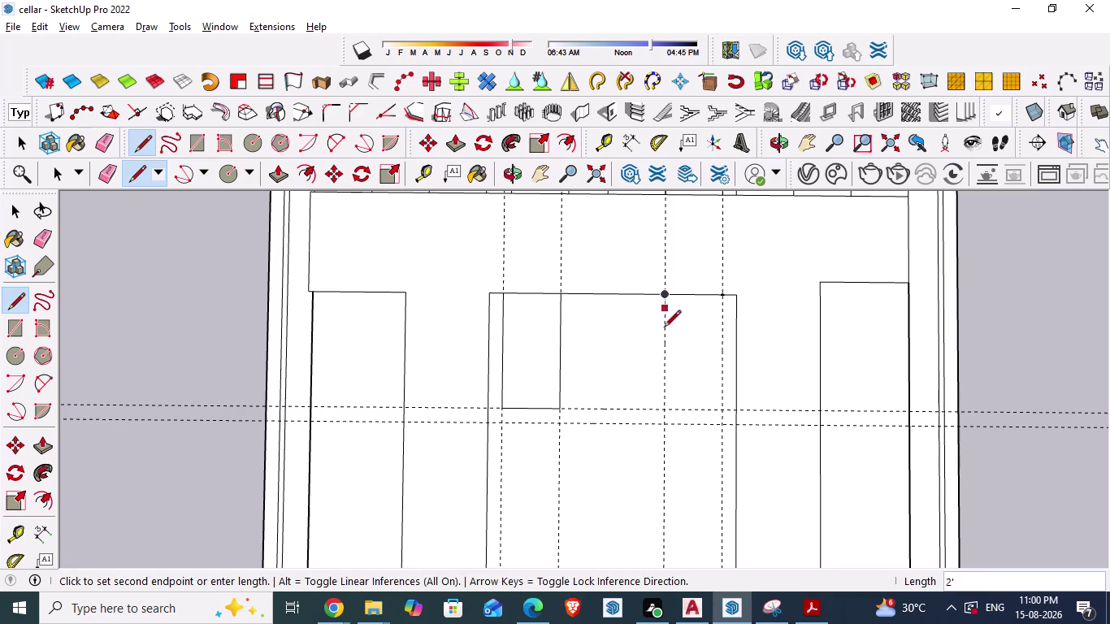
click(665, 411)
click(724, 410)
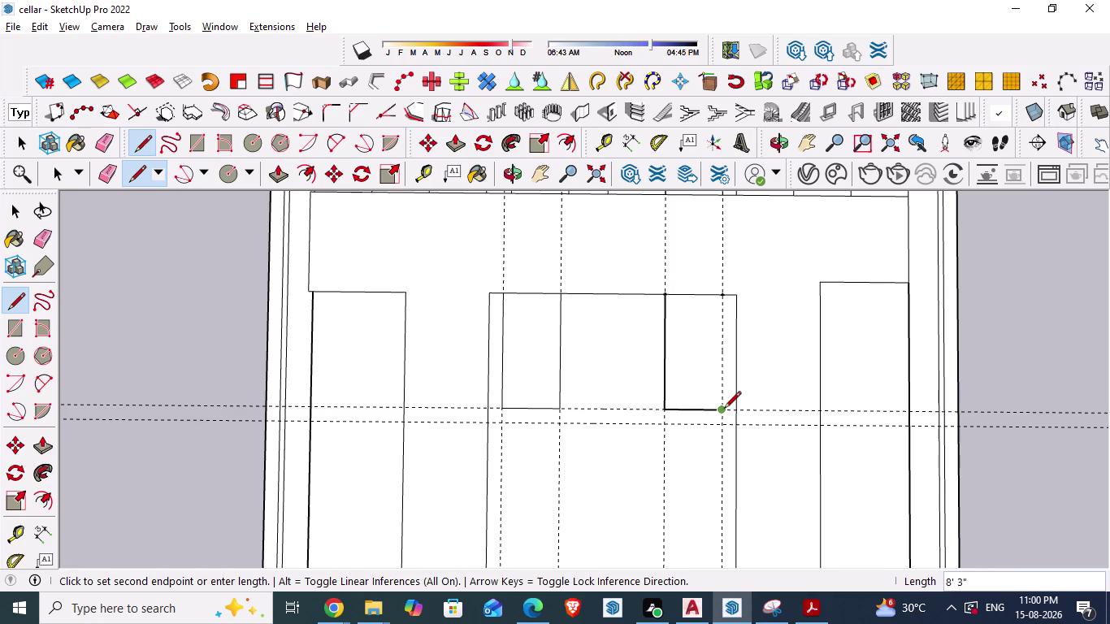
click(717, 298)
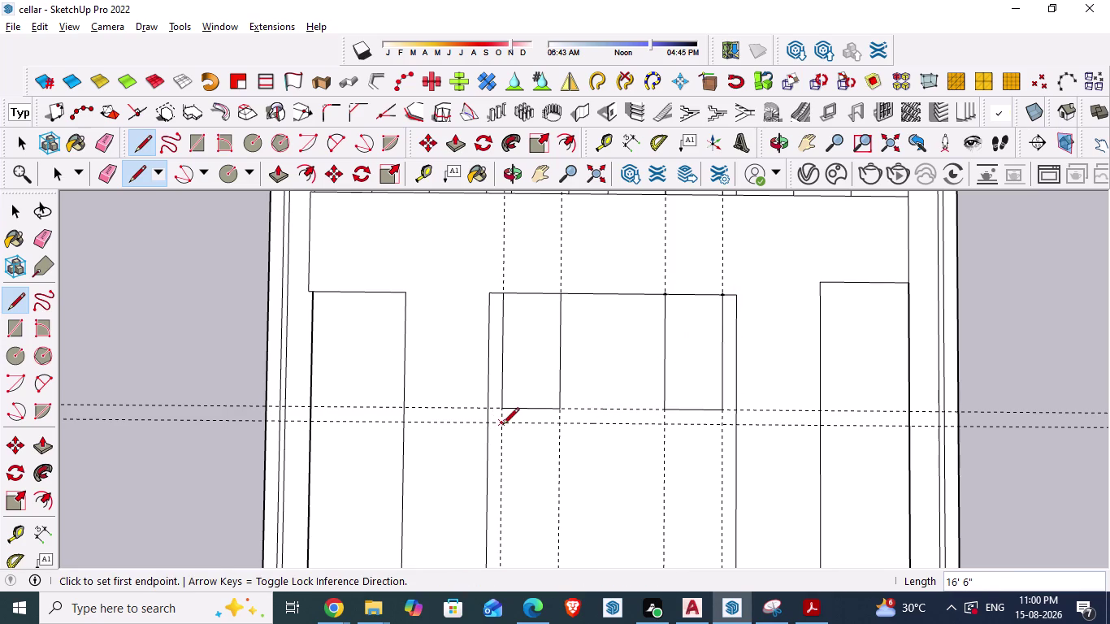
key(alt+Tab)
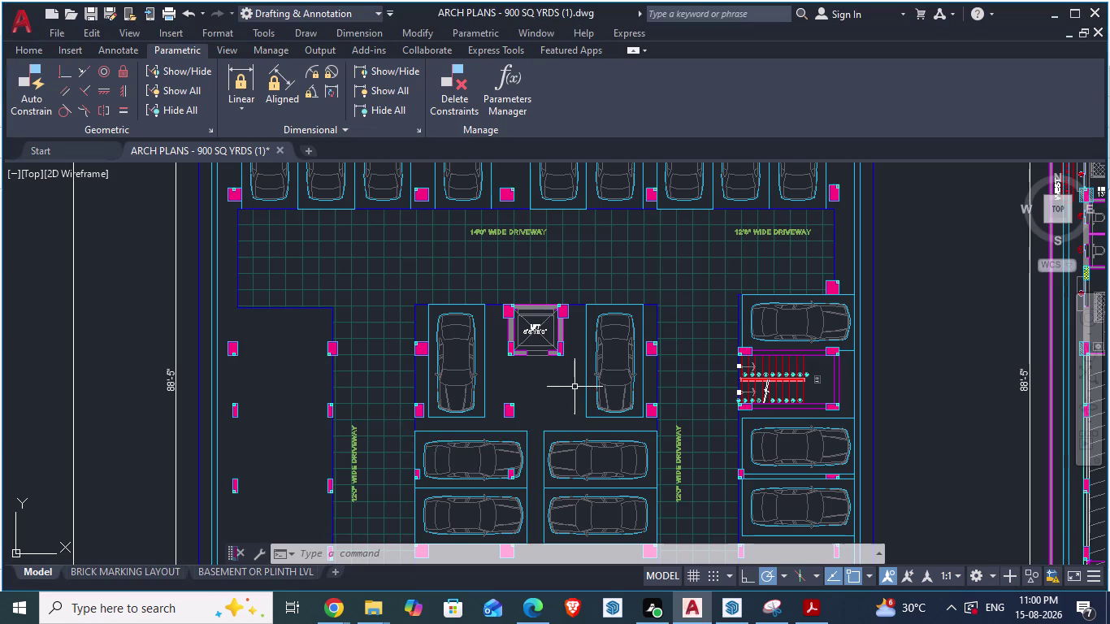
Zoom out to view the full AutoCAD cellar sheet, then zoom out in SketchUp and save.
scroll(down, 3)
key(alt+Tab)
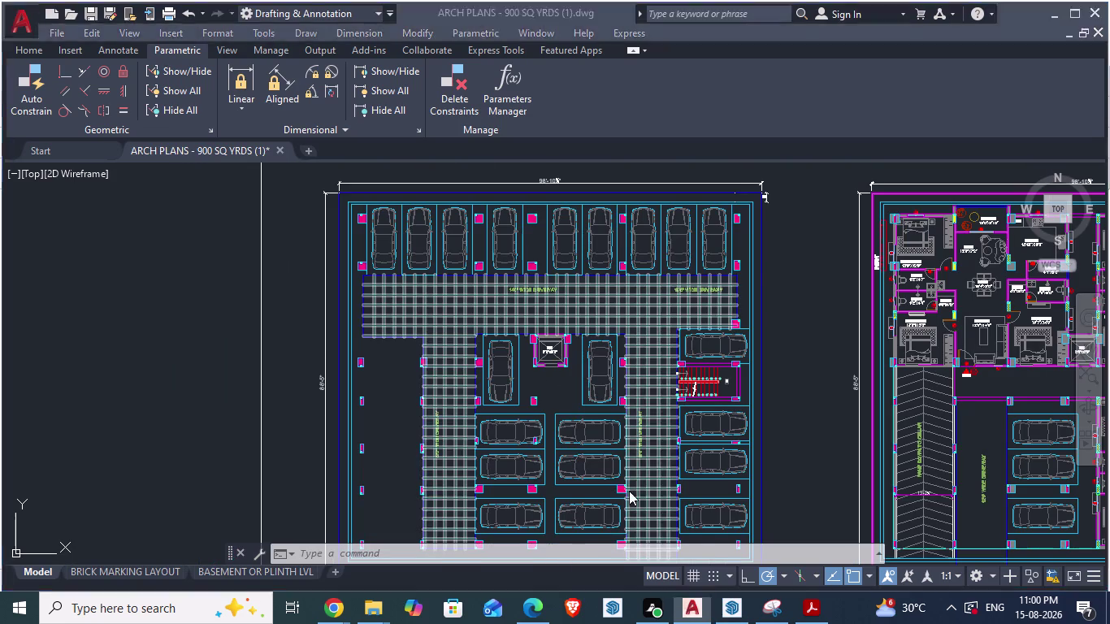
key(alt+Tab)
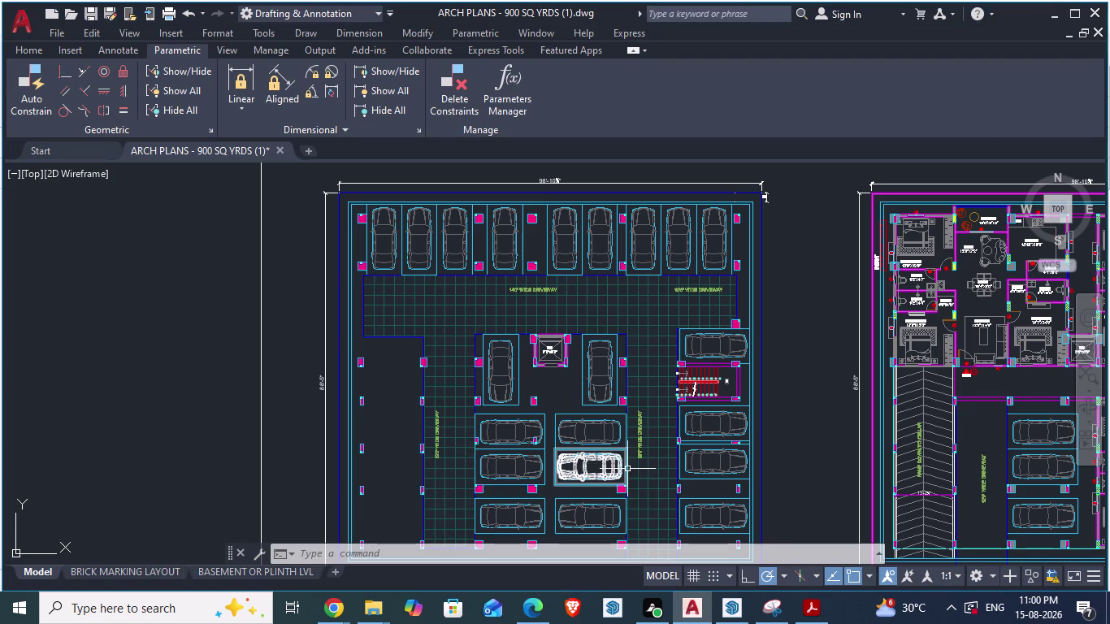
key(alt+Tab)
scroll(down, 3)
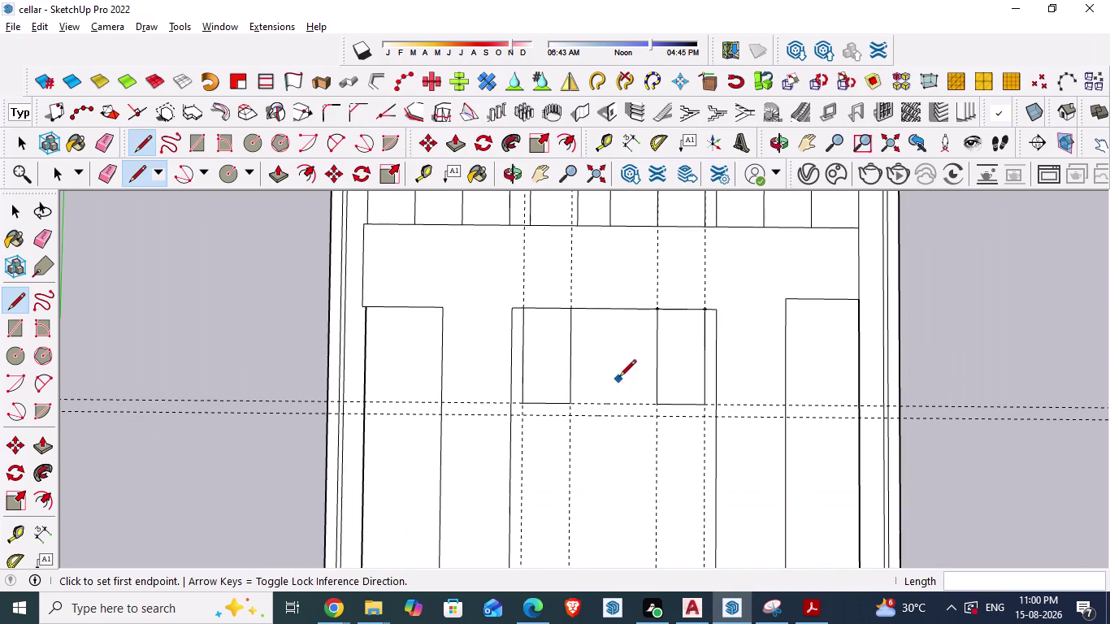
key(alt+Tab)
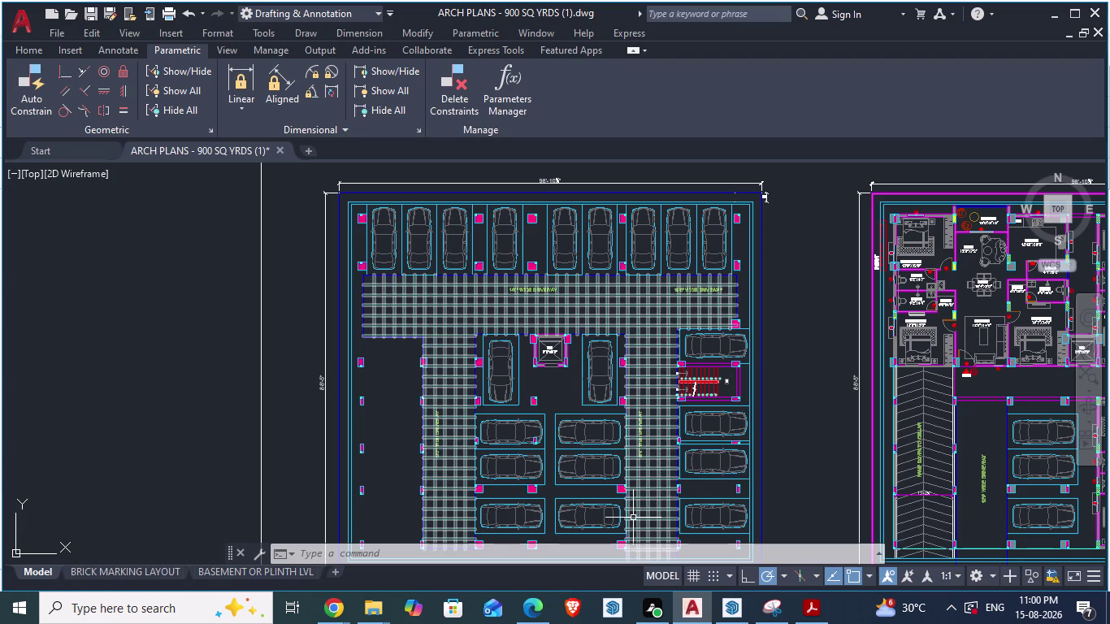
scroll(down, 3)
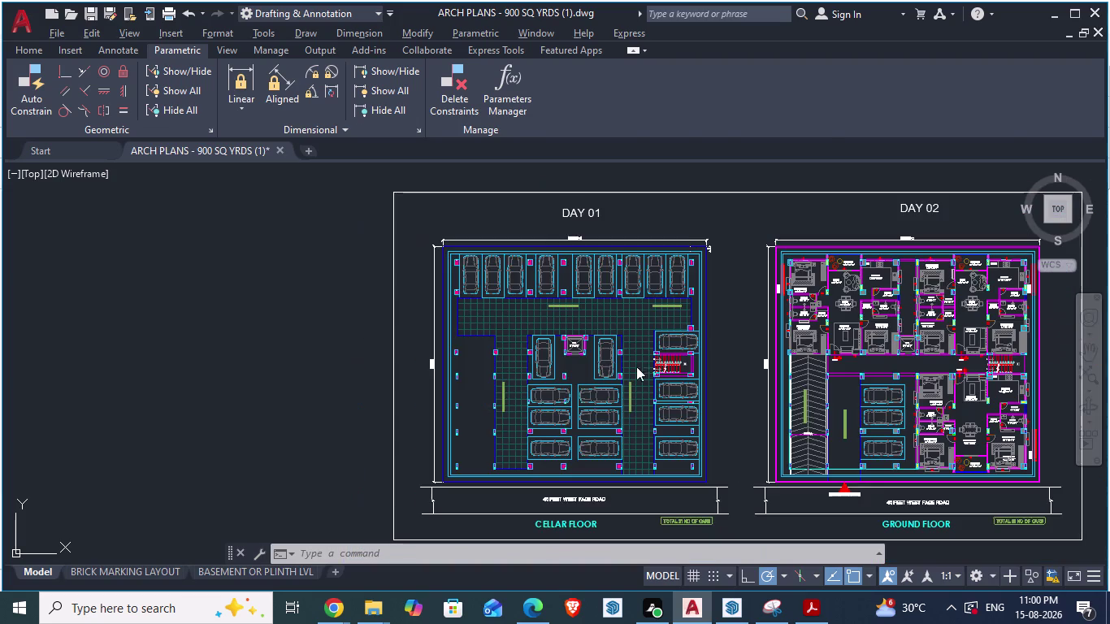
key(alt+Tab)
scroll(down, 3)
scroll(down, 3)
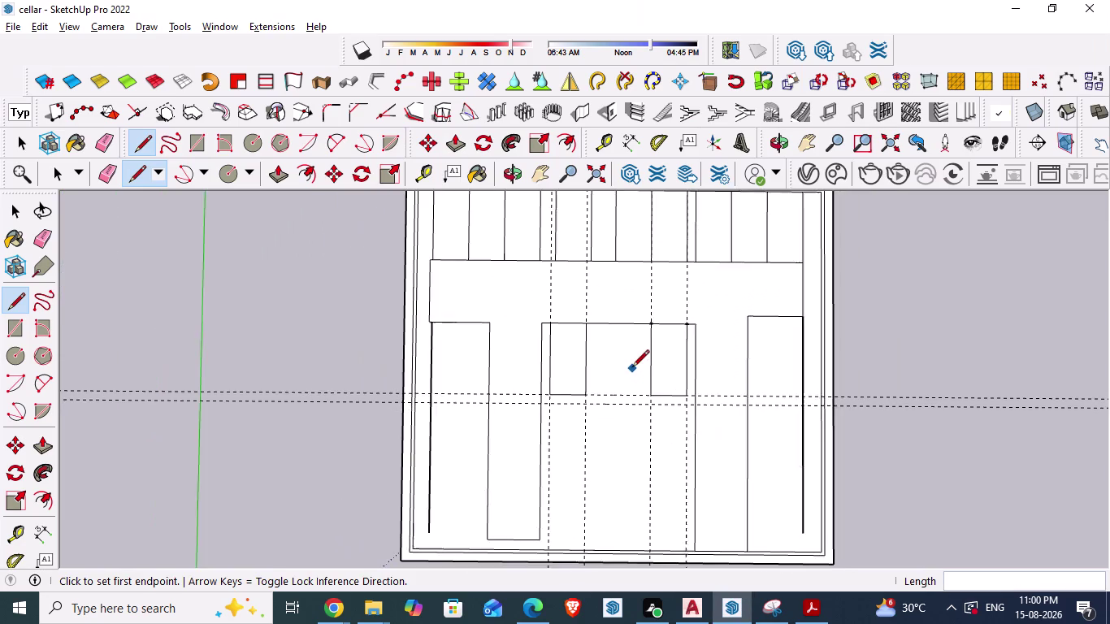
scroll(down, 3)
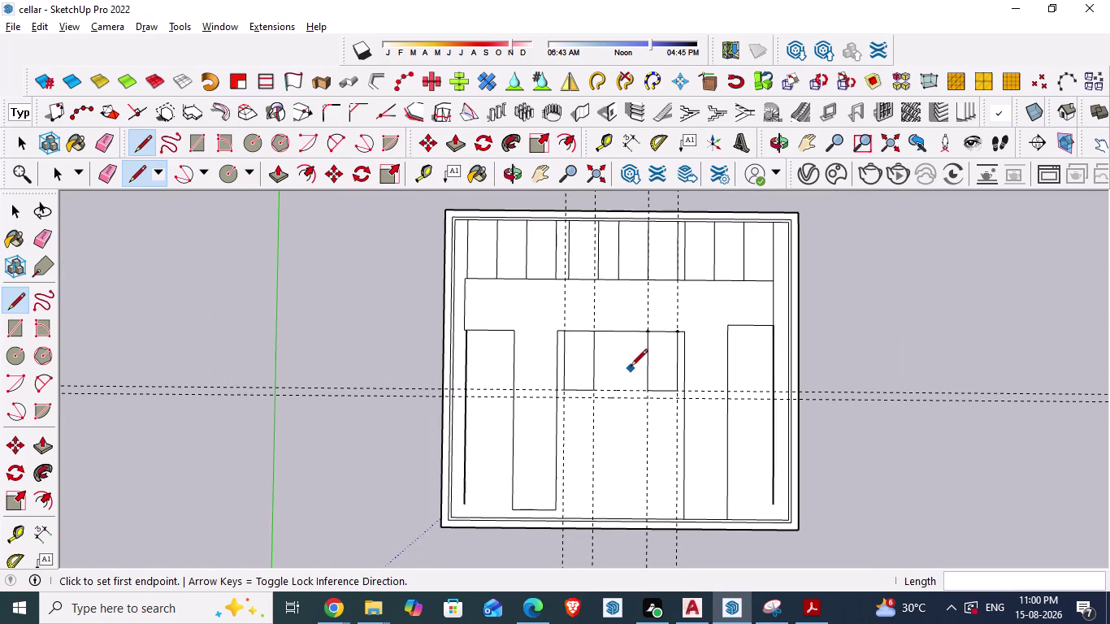
key(ctrl+s)
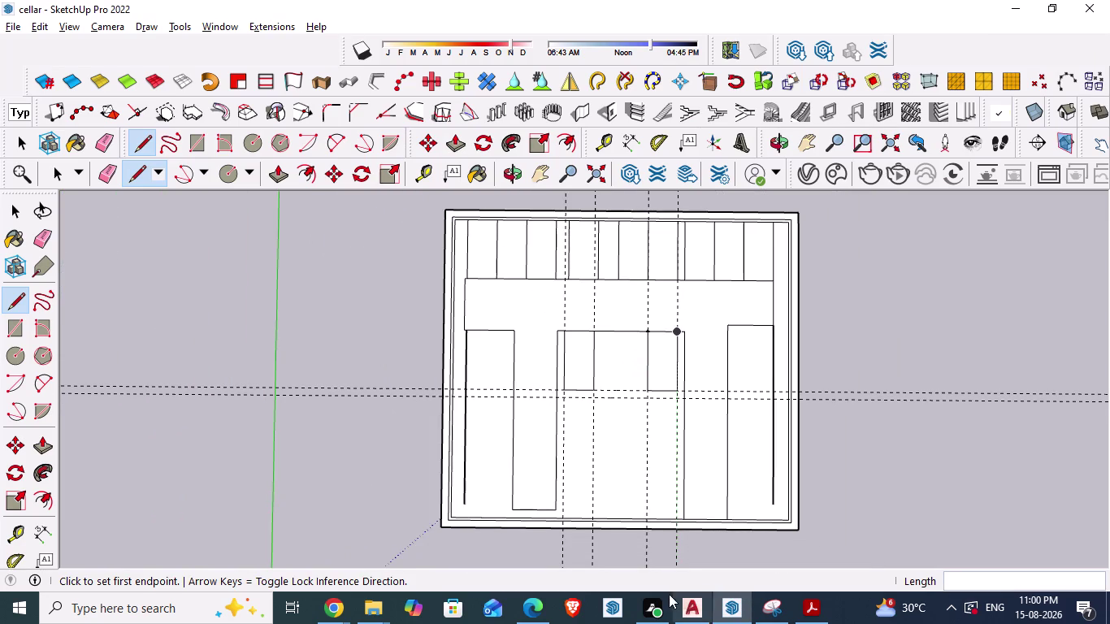